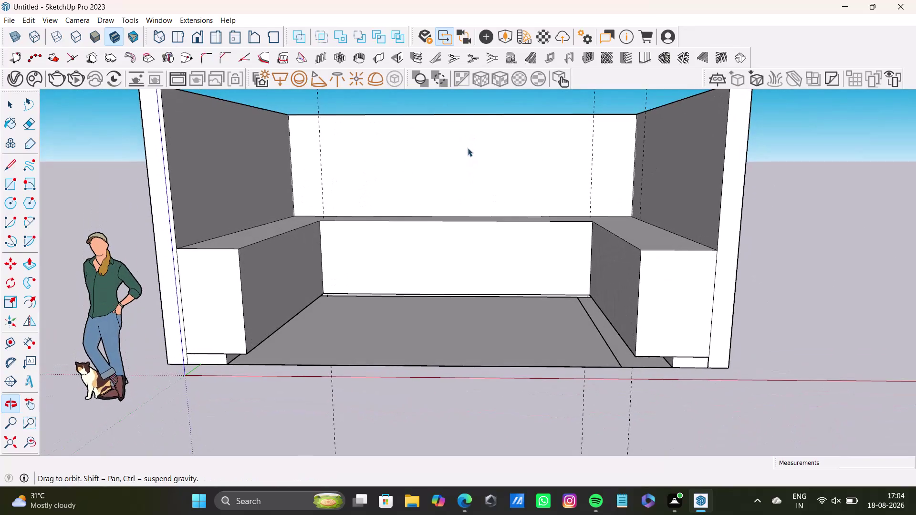
Delete the two old guide lines, left and right, from the bench's back panel.
scroll(up, 3)
middle_drag(412, 259, 417, 298)
scroll(up, 3)
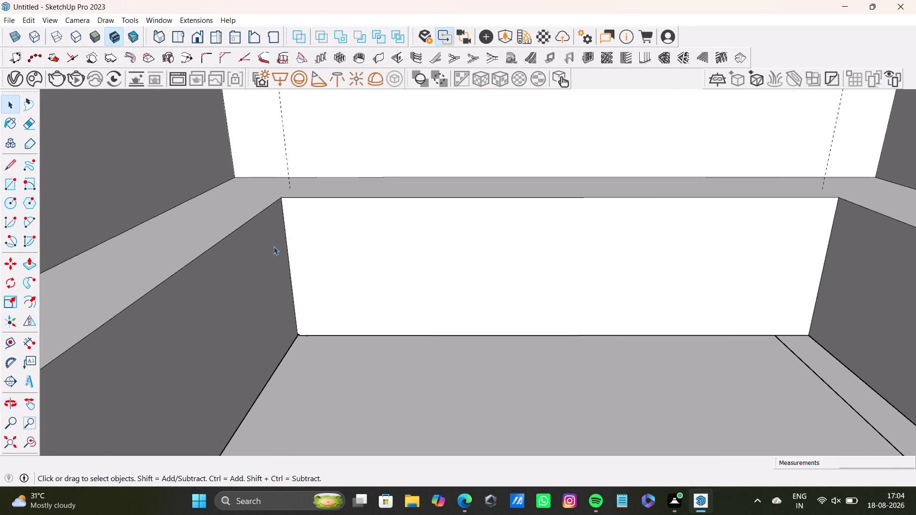
scroll(up, 3)
click(6, 342)
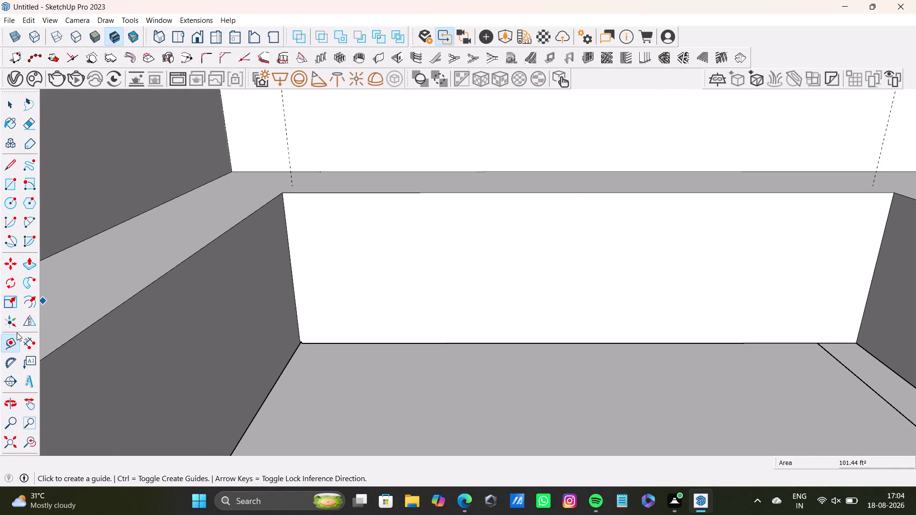
drag(290, 265, 295, 265)
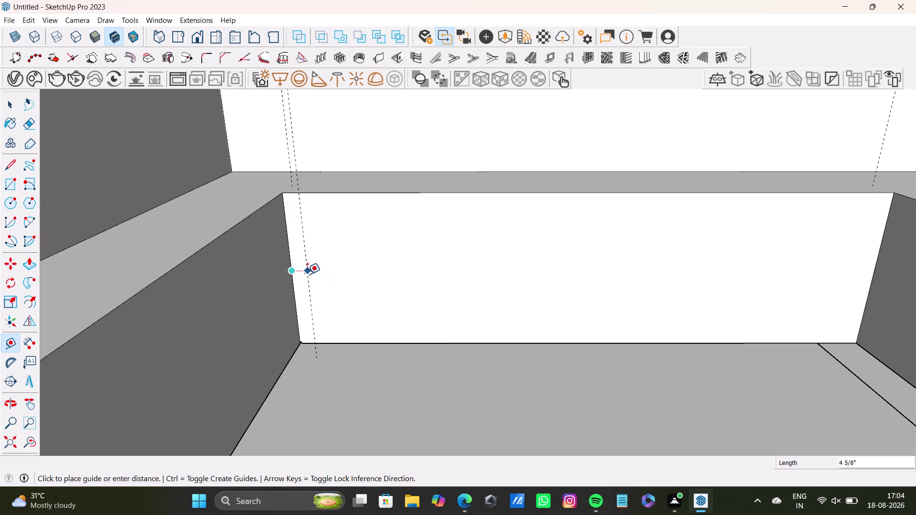
key(space)
click(292, 182)
key(Delete)
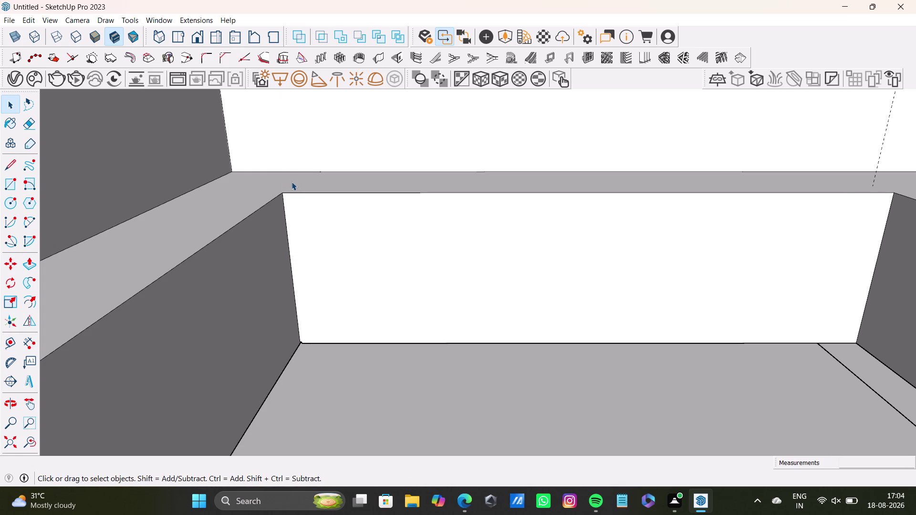
click(872, 180)
click(875, 184)
key(Delete)
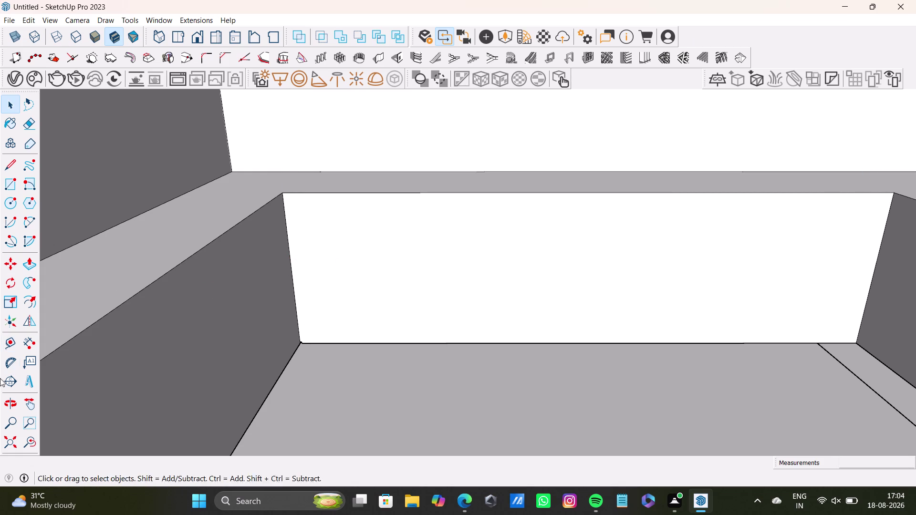
Return to the Tape Measure tool and zoom in on the back panel's left edge.
click(10, 344)
click(292, 292)
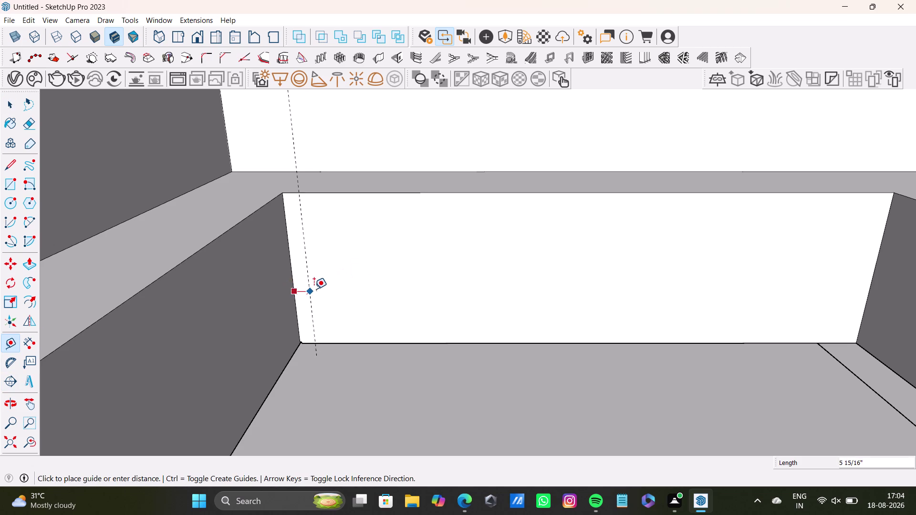
key(1)
key(Up)
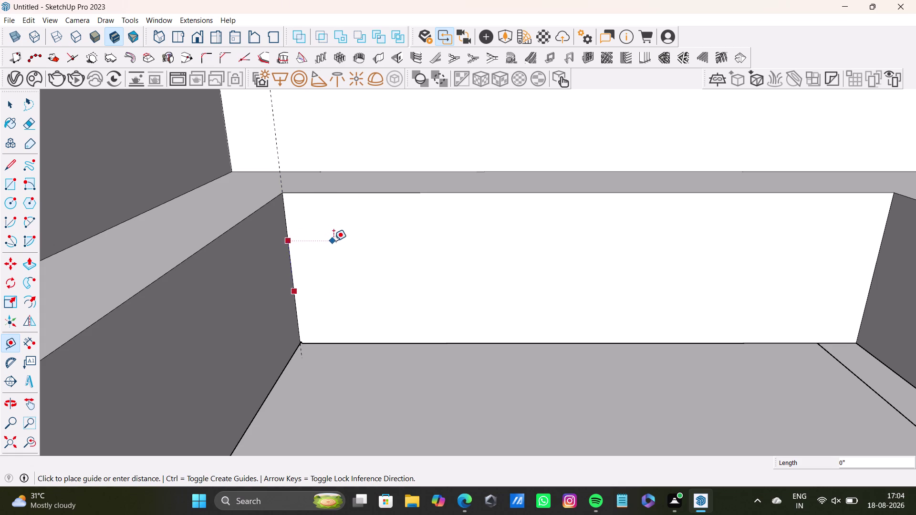
key(space)
scroll(up, 3)
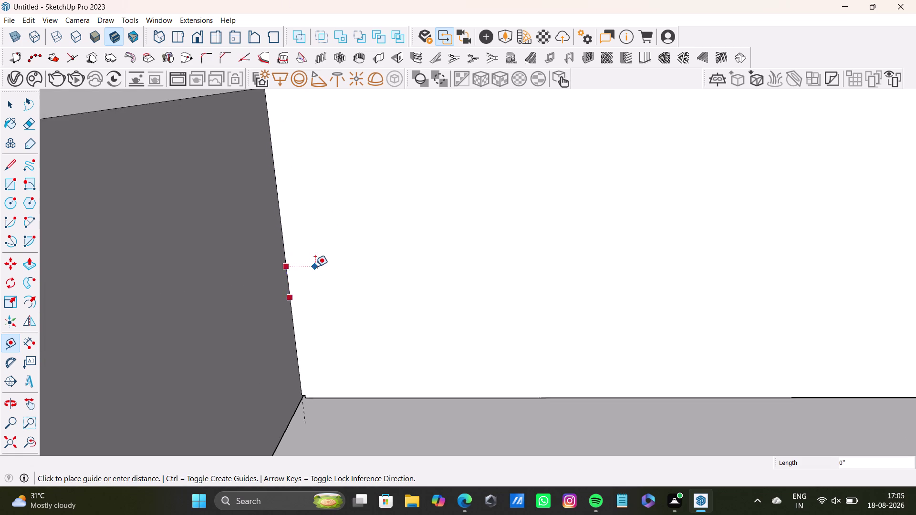
middle_drag(315, 267, 205, 313)
middle_drag(250, 305, 272, 293)
key(space)
scroll(down, 3)
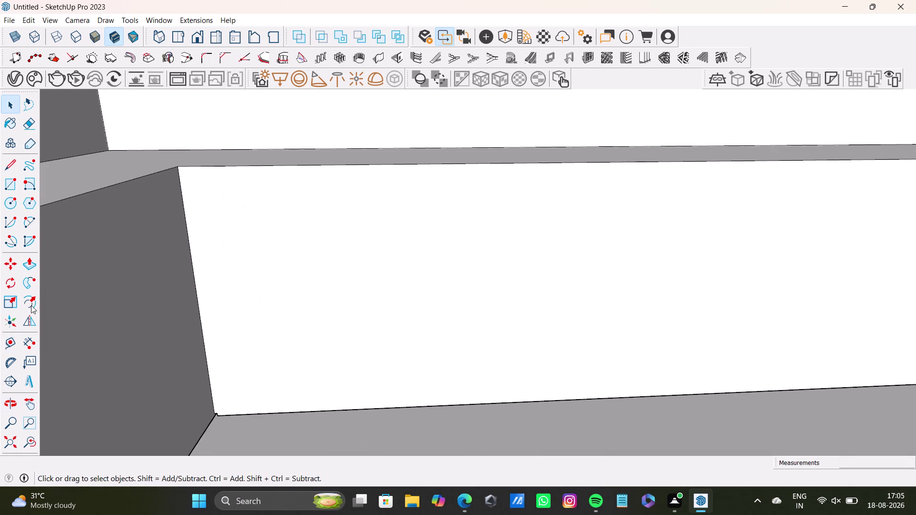
Place a 1" offset guide inside the back panel's left edge.
drag(7, 344, 12, 341)
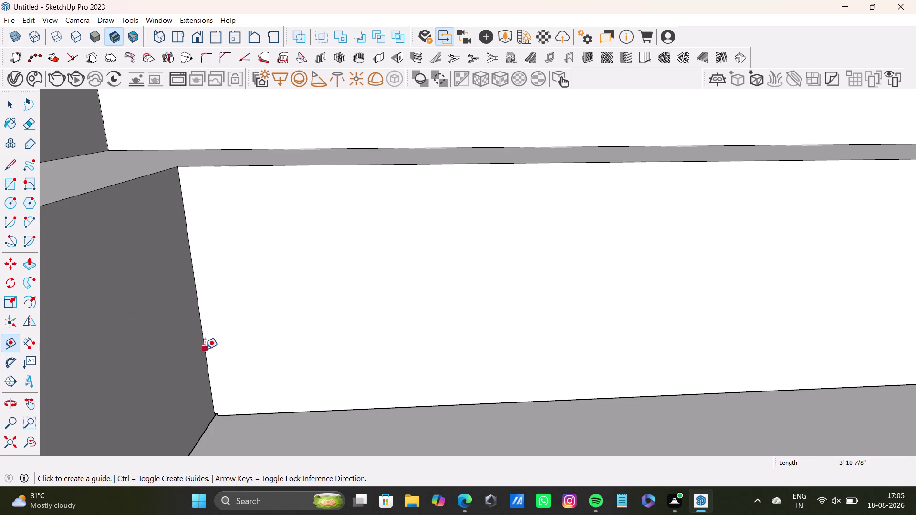
click(204, 349)
key(1)
key(shift+quotedbl)
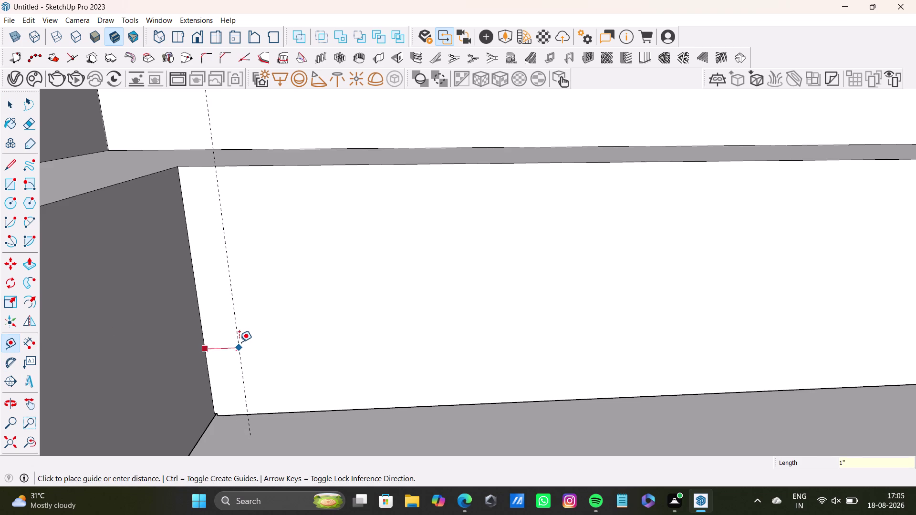
key(Return)
key(space)
Add a 1" offset guide inside the back panel's right edge.
scroll(down, 3)
middle_drag(421, 268, 240, 338)
scroll(up, 3)
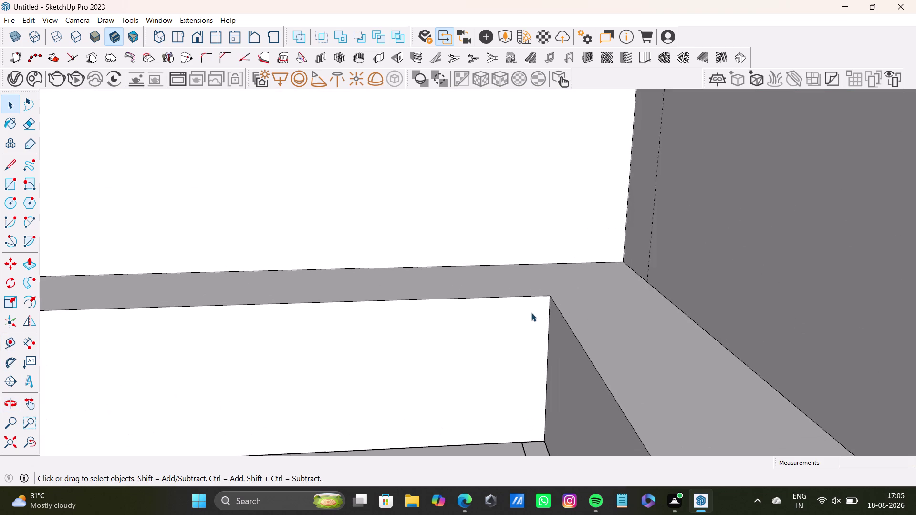
scroll(up, 3)
click(13, 346)
scroll(up, 3)
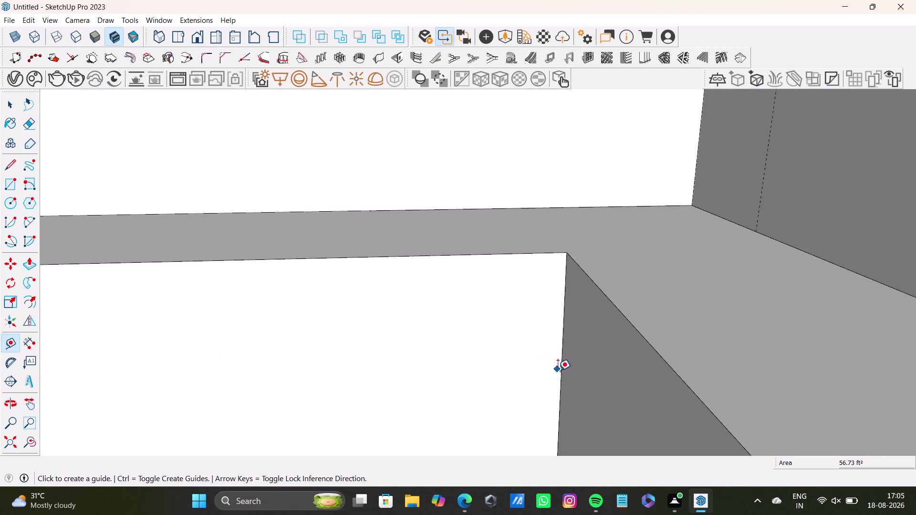
click(558, 371)
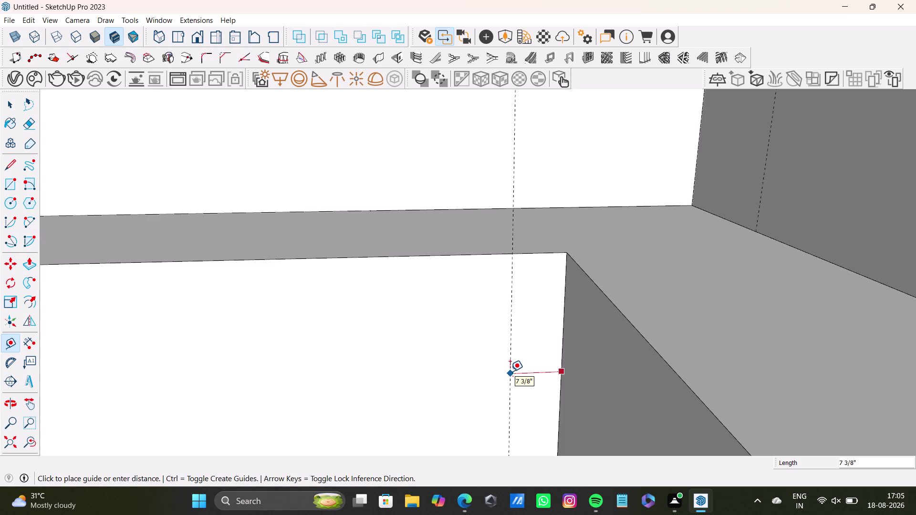
key(1)
key(shift+quotedbl)
key(Return)
key(space)
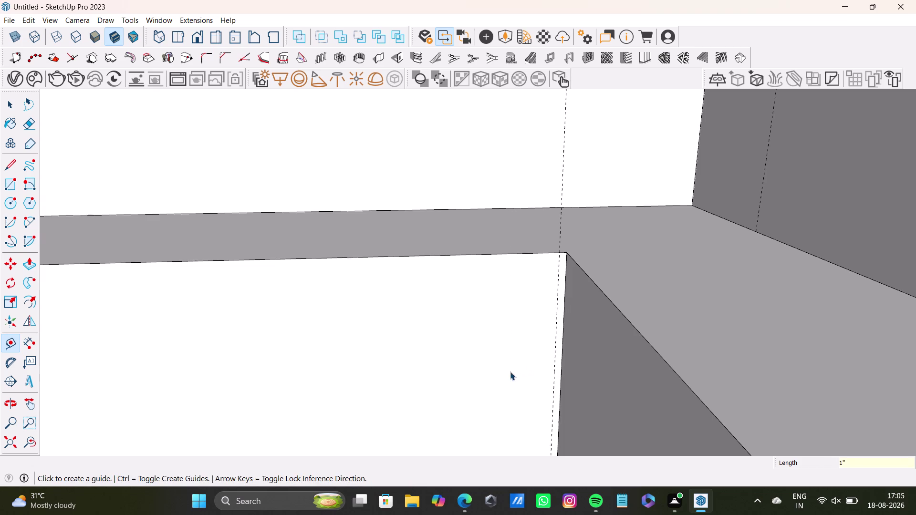
Add another 1" offset guide at the panel's right edge.
middle_drag(555, 341, 602, 332)
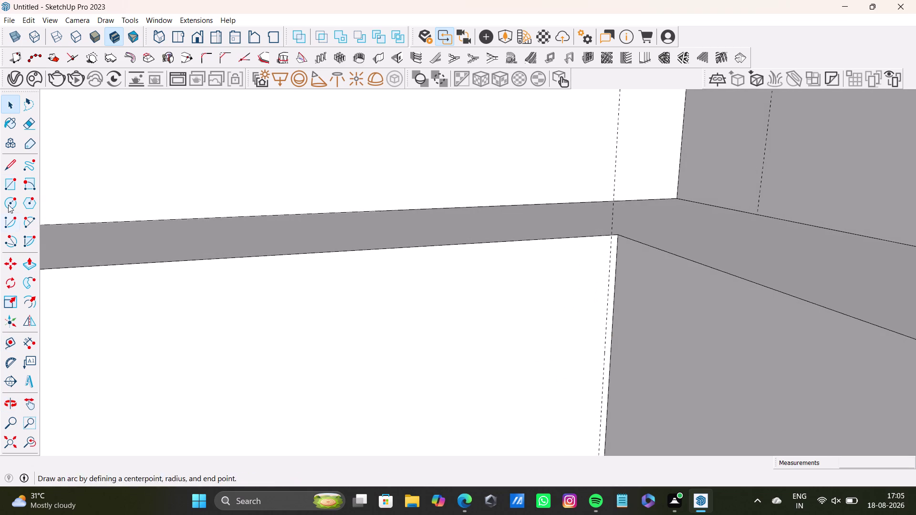
drag(11, 344, 28, 344)
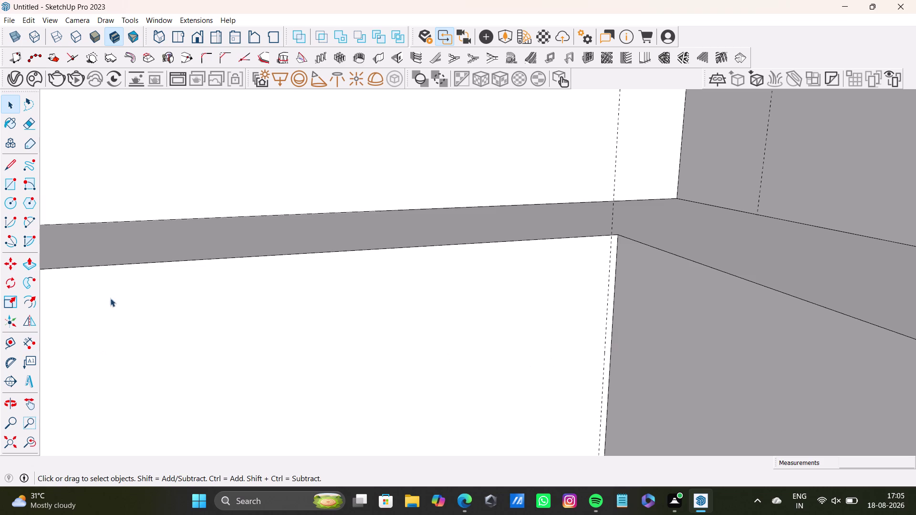
drag(9, 338, 26, 337)
click(7, 344)
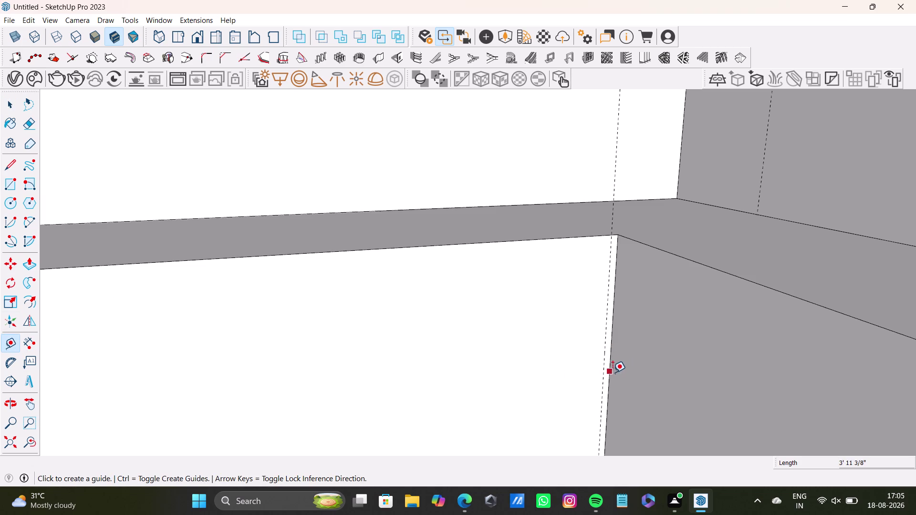
click(612, 372)
key(1)
key(shift+quotedbl)
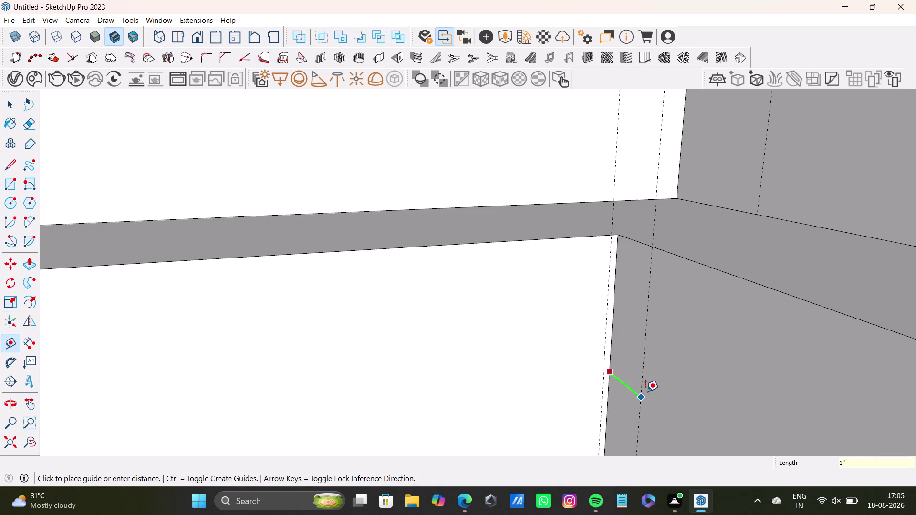
key(Return)
key(space)
Place a second 1" offset guide inside the panel's left edge.
scroll(down, 3)
middle_drag(575, 385, 583, 230)
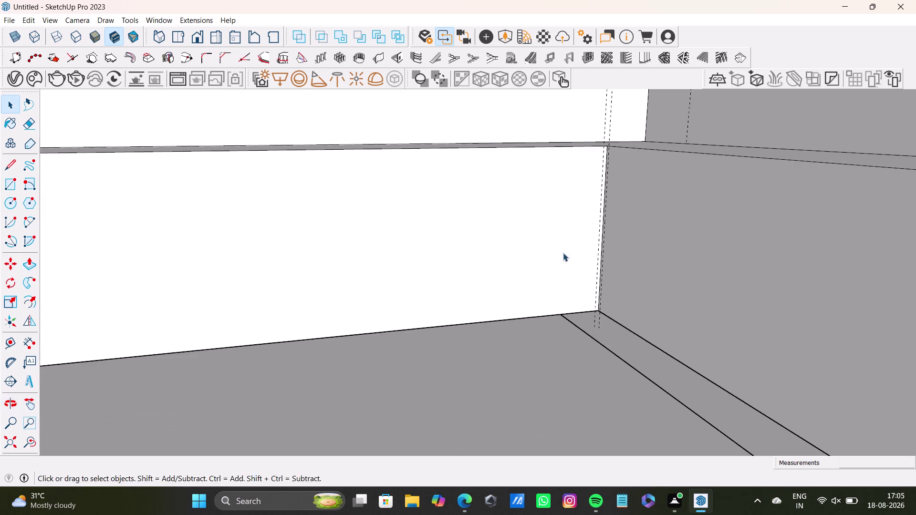
middle_drag(547, 259, 651, 319)
scroll(up, 3)
middle_drag(272, 223, 286, 232)
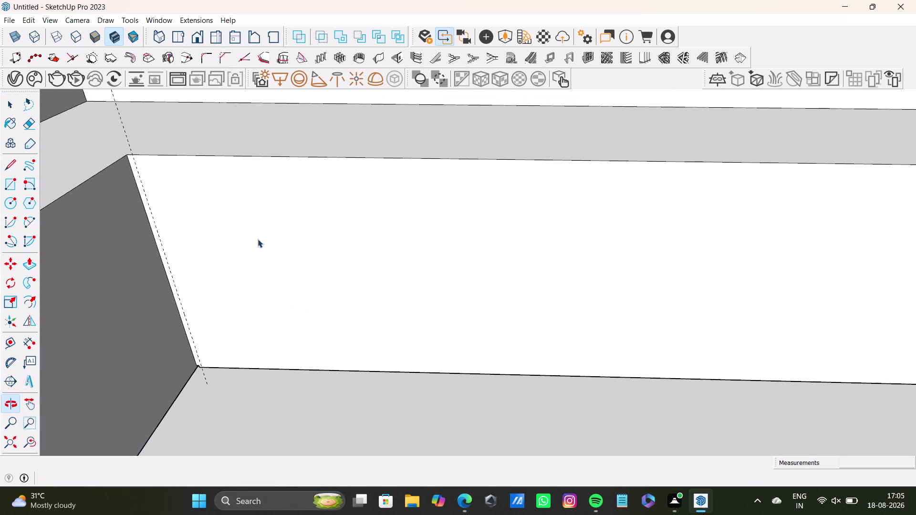
middle_drag(190, 246, 231, 231)
drag(10, 348, 16, 344)
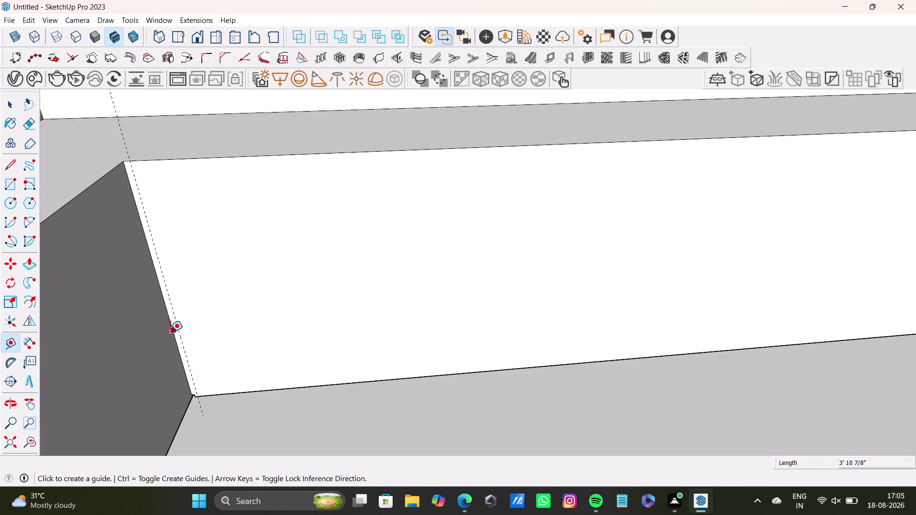
click(173, 333)
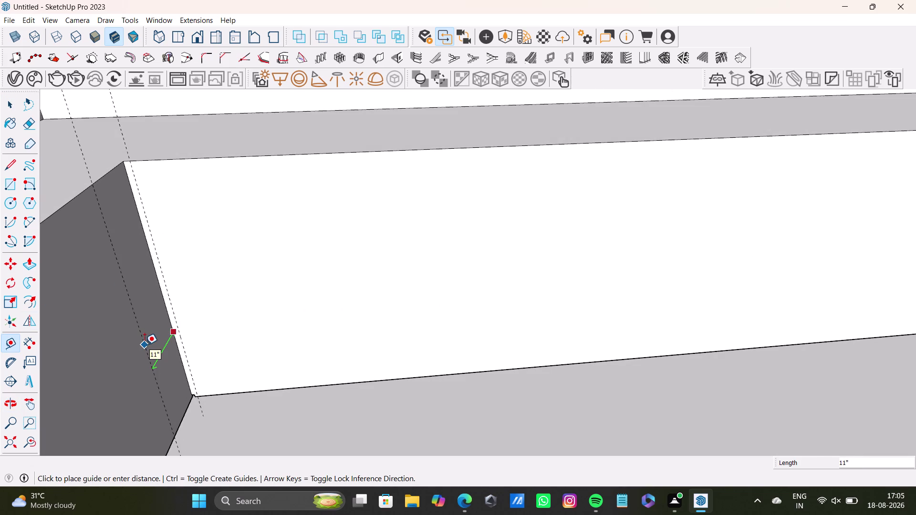
key(1)
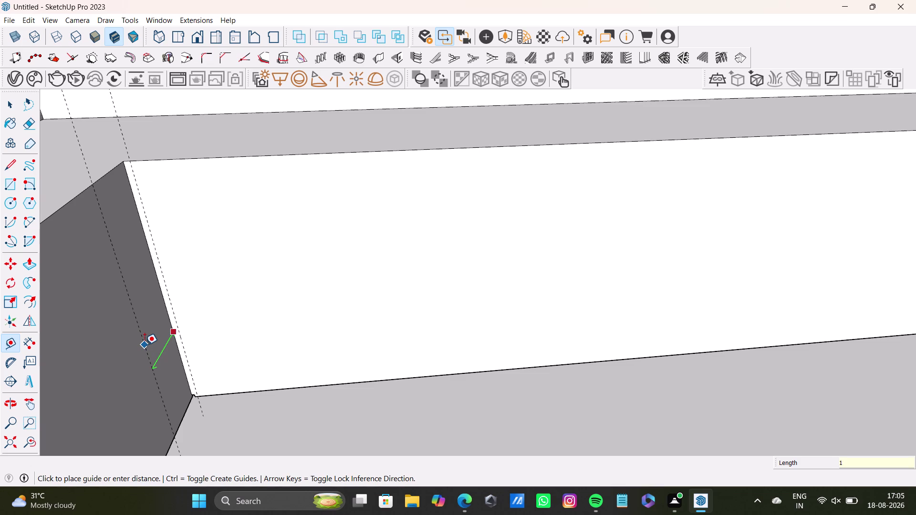
key(shift+quotedbl)
key(Return)
key(space)
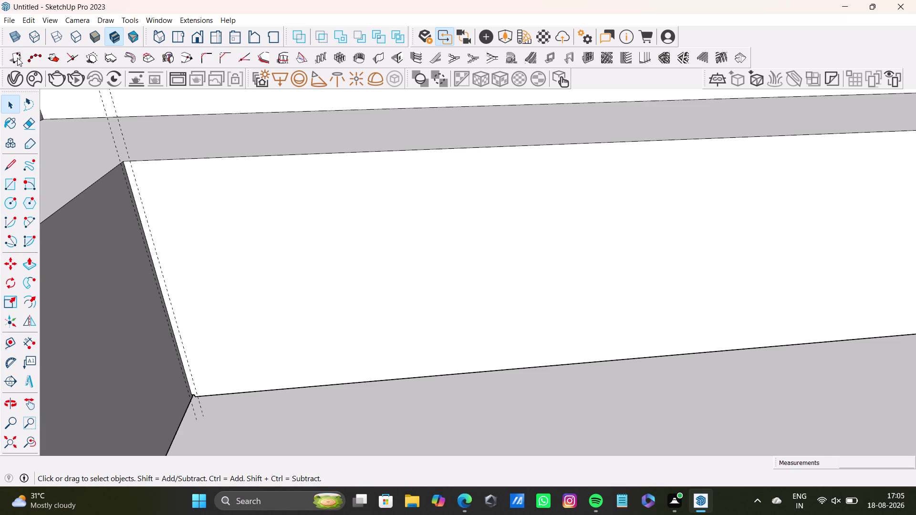
scroll(down, 3)
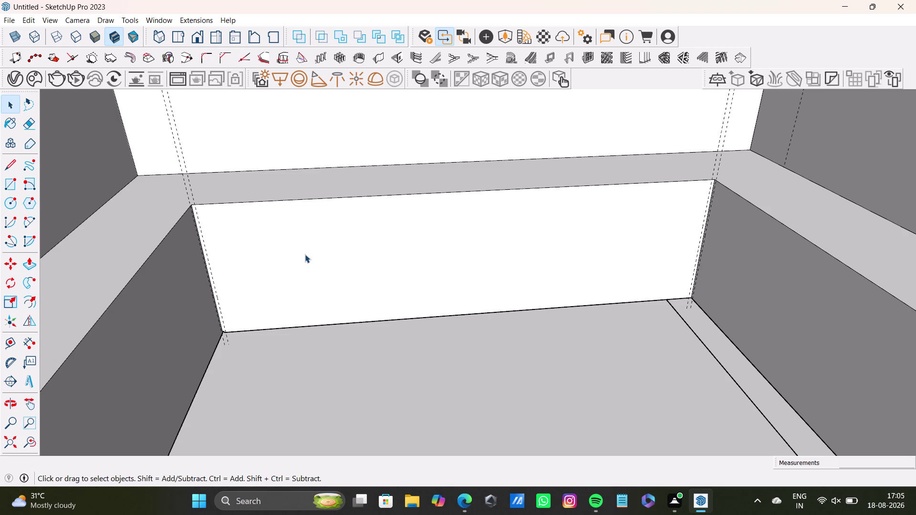
Bring the back panel's left side into view and anchor a guide on its edge.
scroll(down, 3)
middle_drag(304, 266, 273, 186)
middle_drag(293, 241, 258, 182)
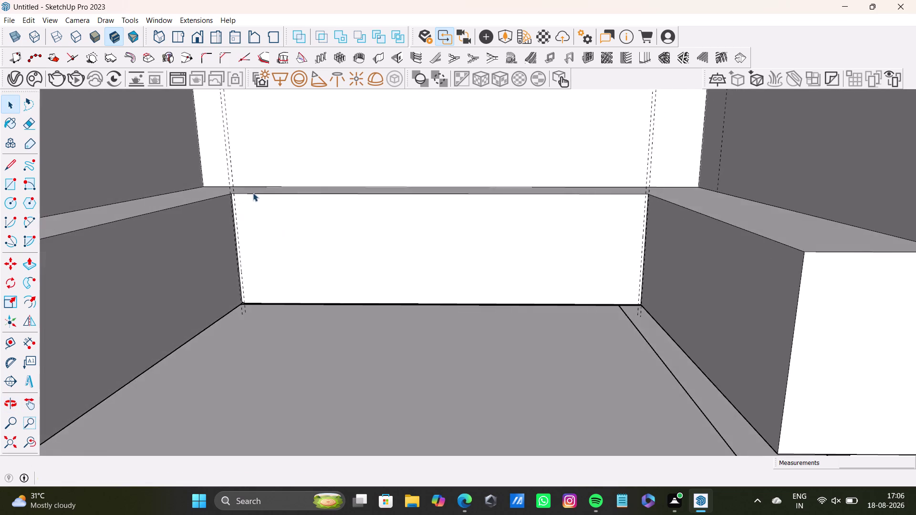
scroll(up, 3)
middle_drag(284, 231, 321, 220)
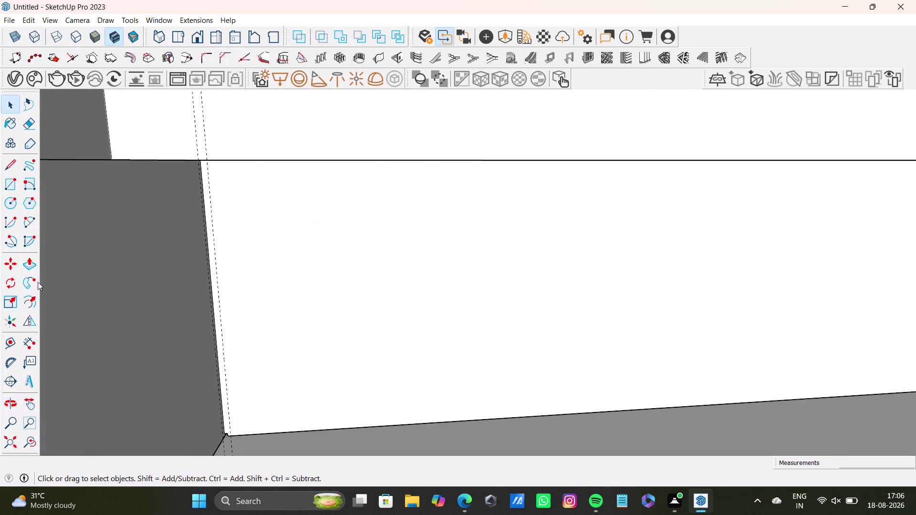
drag(12, 348, 17, 346)
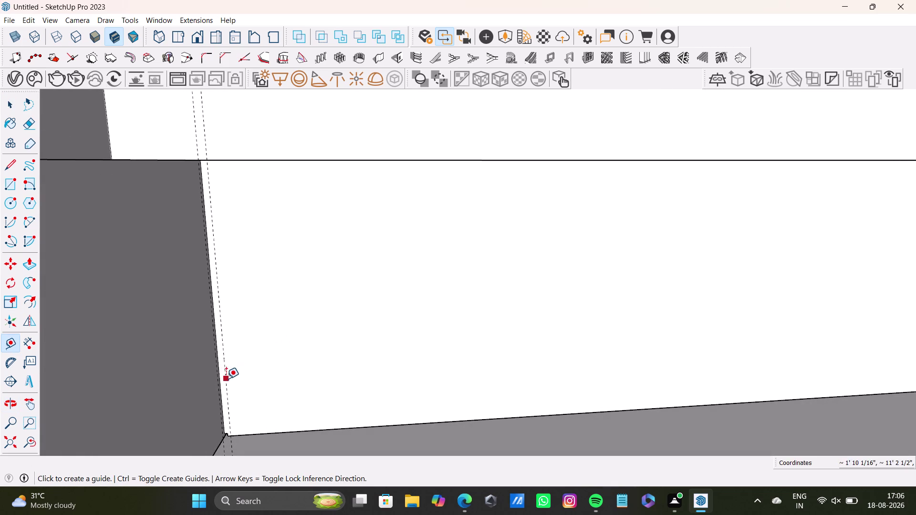
click(226, 379)
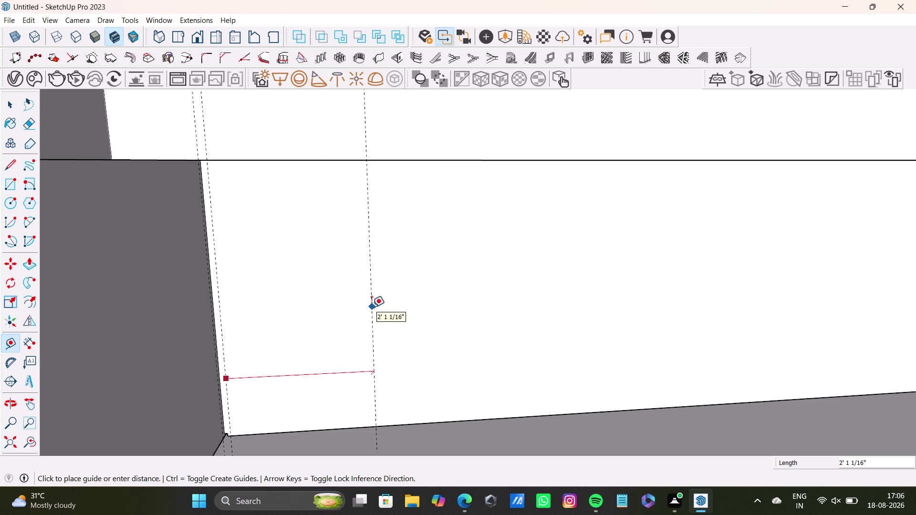
Offset a new guide 0.5" beside the existing vertical guide.
click(372, 308)
click(374, 315)
text(0)
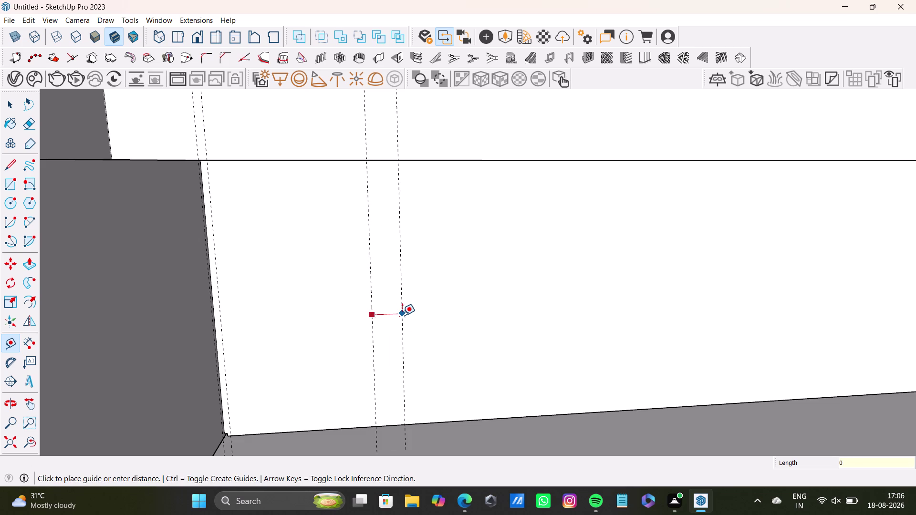
text(.5")
key(Return)
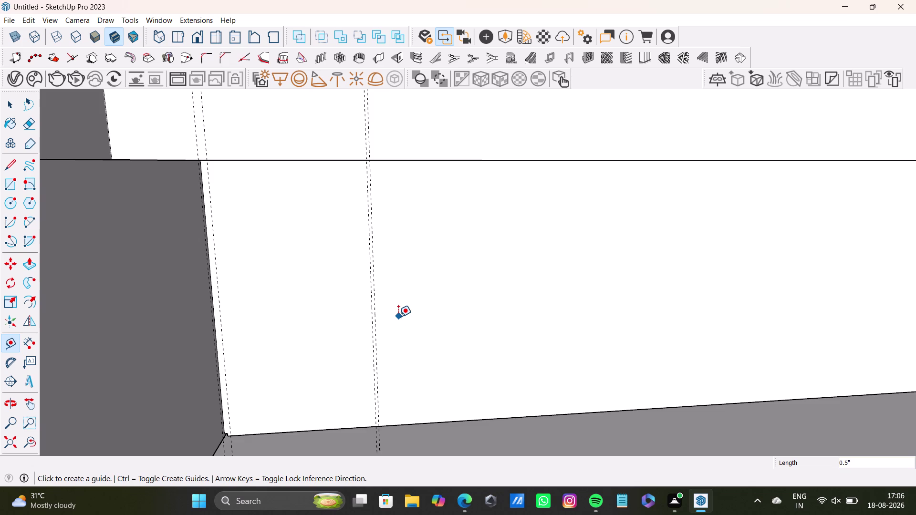
scroll(up, 3)
middle_drag(421, 331, 372, 298)
Place a new vertical guide a few inches right of the first pair.
middle_drag(450, 326, 420, 325)
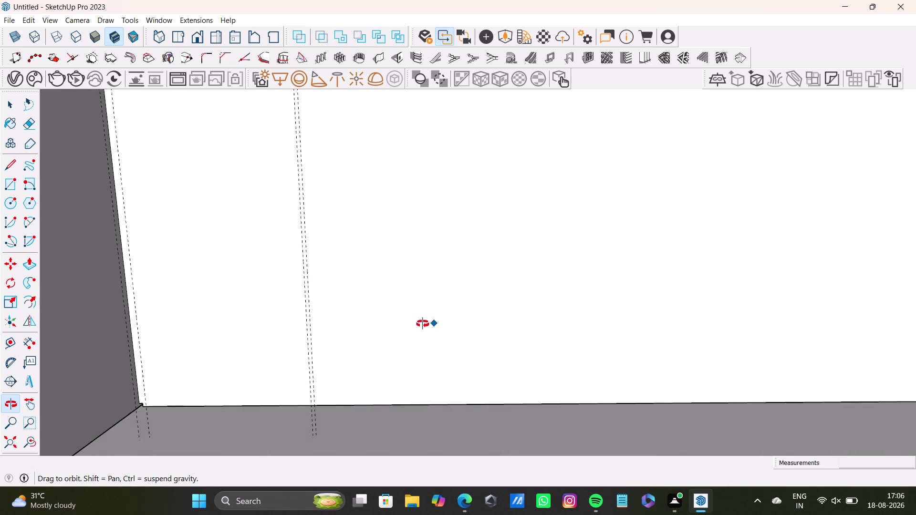
middle_drag(420, 325, 429, 323)
scroll(up, 3)
click(302, 308)
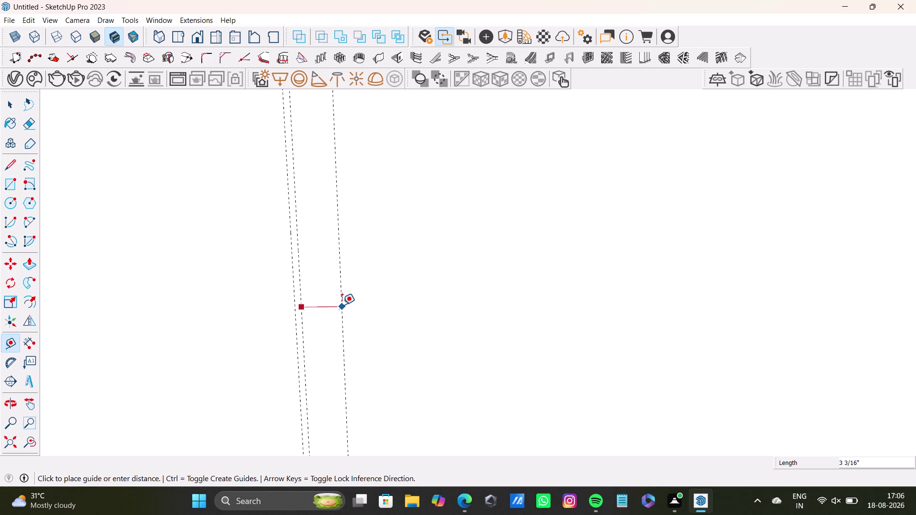
click(343, 305)
Offset a companion guide 0.5" from the new vertical guide.
click(344, 311)
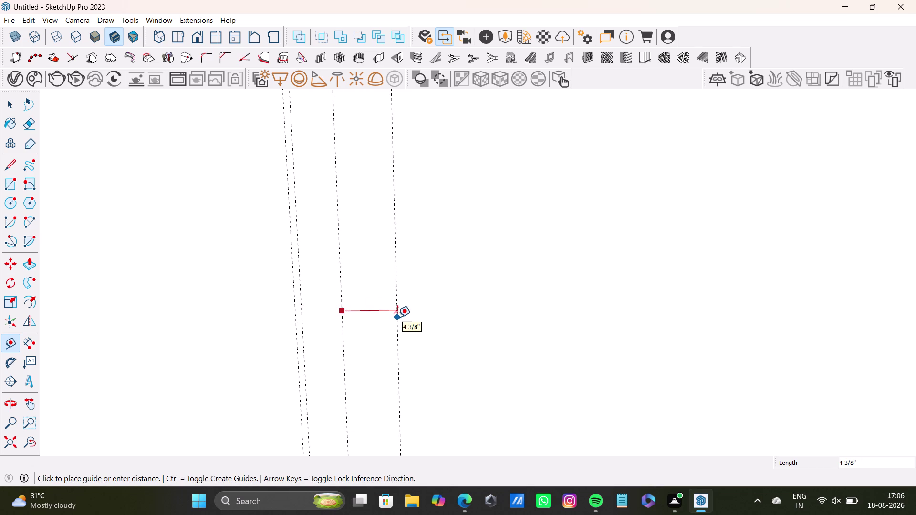
text(0.)
key(5)
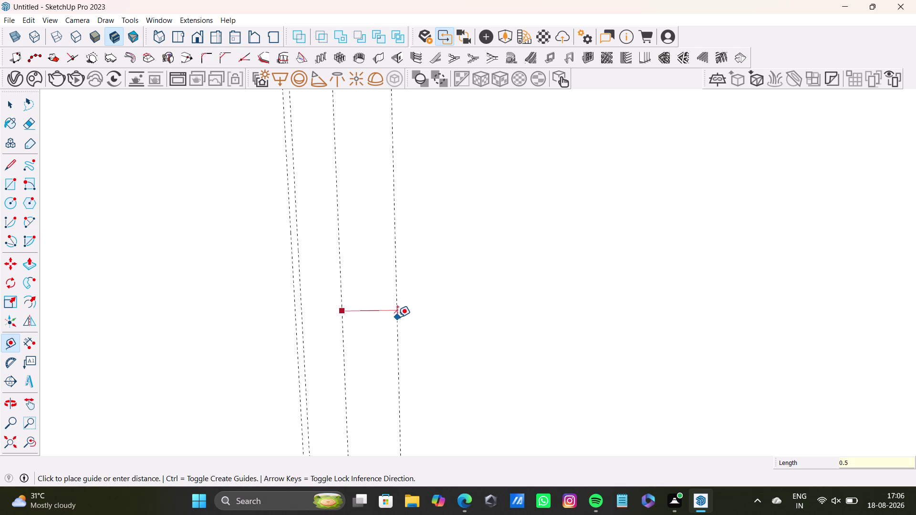
key(shift+quotedbl)
key(Return)
Pull the view back to see the whole bench front.
scroll(down, 3)
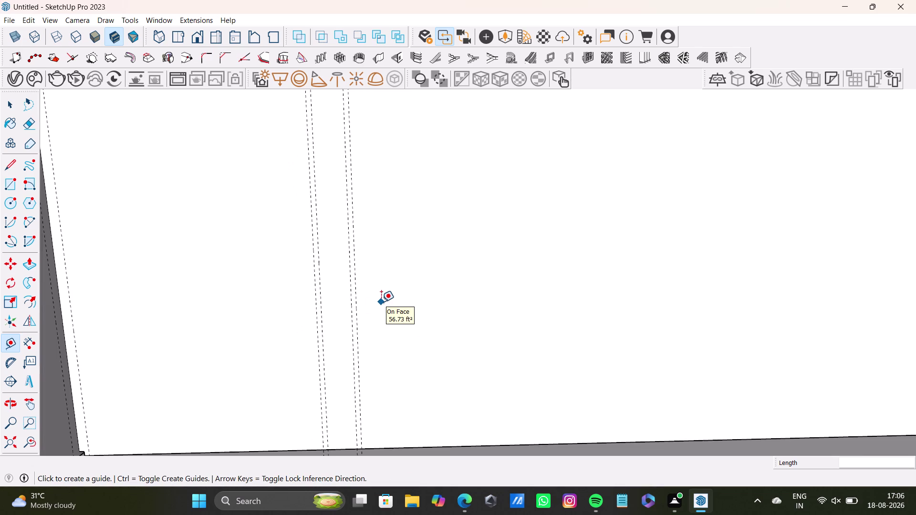
scroll(down, 3)
middle_drag(381, 302, 288, 349)
scroll(up, 3)
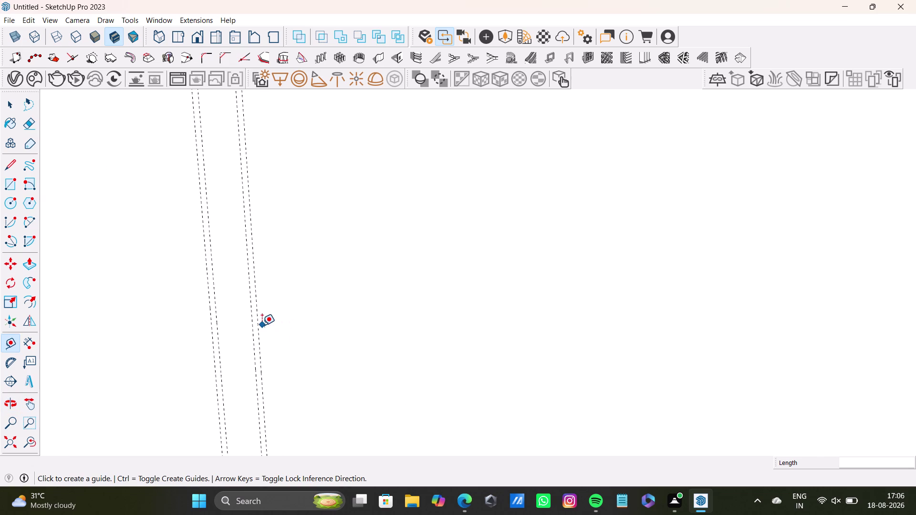
click(259, 325)
scroll(down, 3)
middle_drag(485, 330, 400, 314)
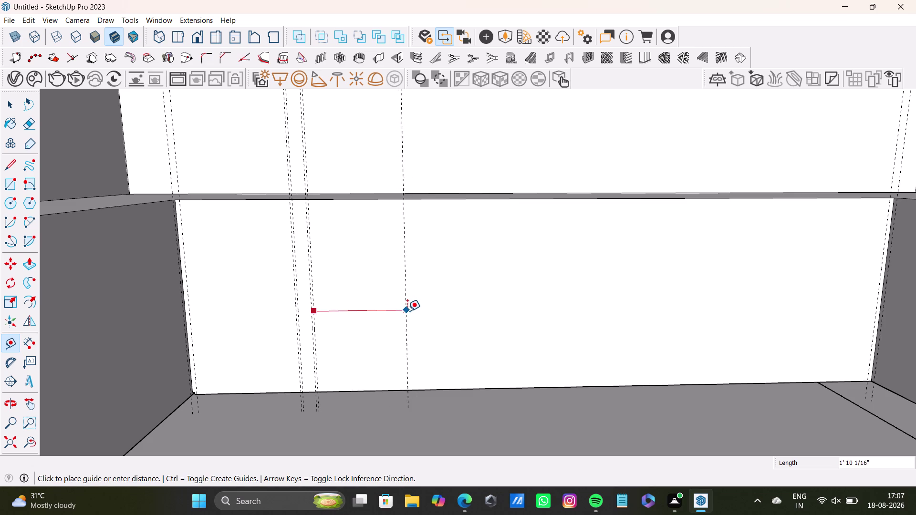
Place a guide about 22 inches along, with a second guide 0.5" from it.
click(407, 312)
drag(408, 315, 412, 315)
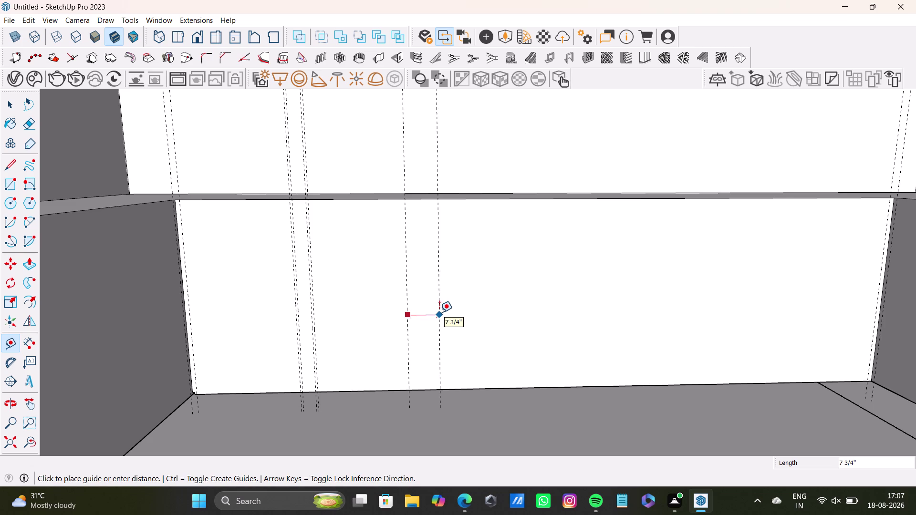
text(0.4)
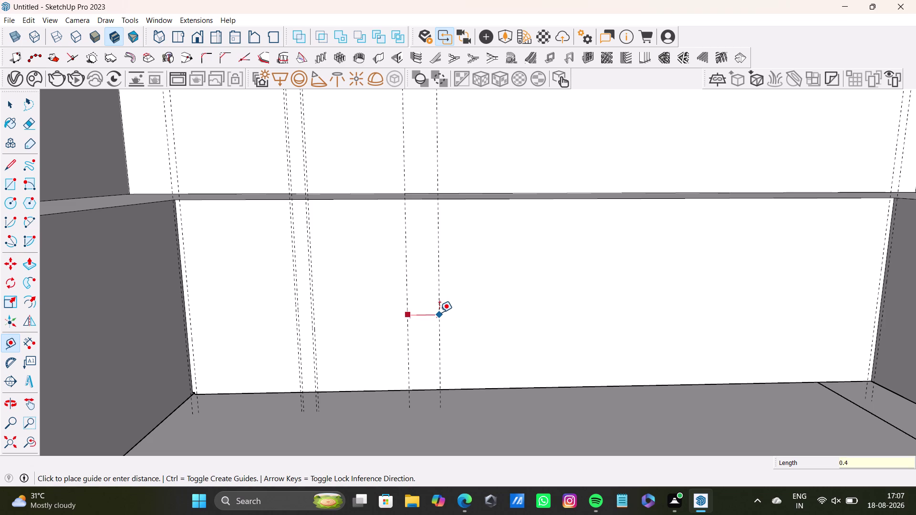
key(BackSpace)
key(5)
key(shift+quotedbl)
key(Return)
Add a guide about 15 inches further along, with a half-inch offset partner.
scroll(up, 3)
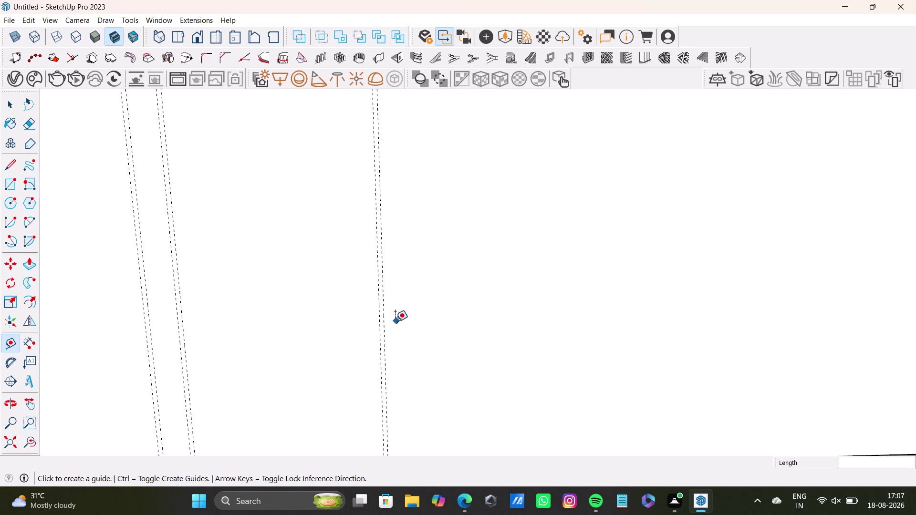
drag(384, 326, 390, 327)
scroll(down, 3)
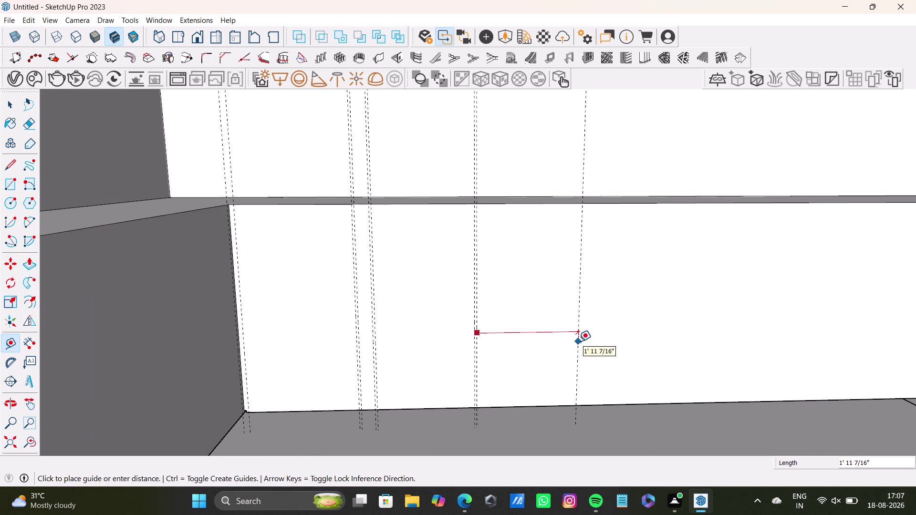
scroll(down, 3)
middle_drag(578, 342, 435, 352)
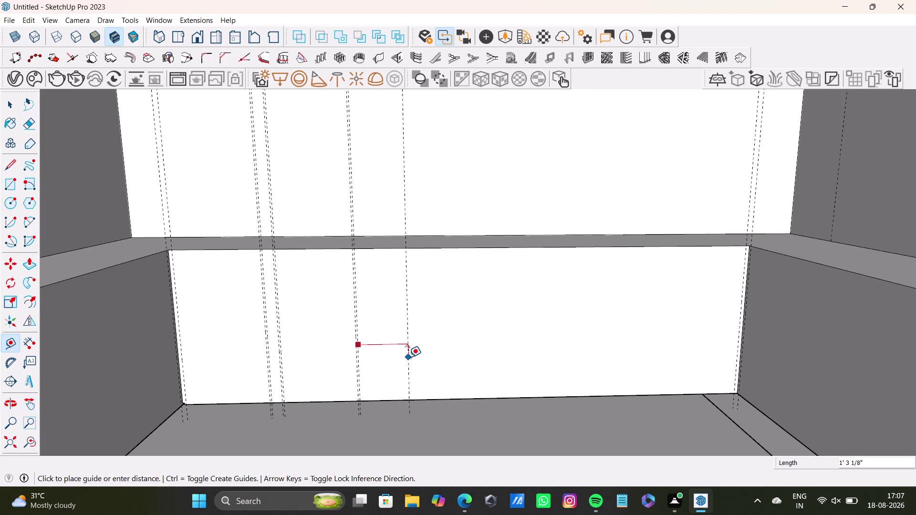
click(417, 359)
click(419, 360)
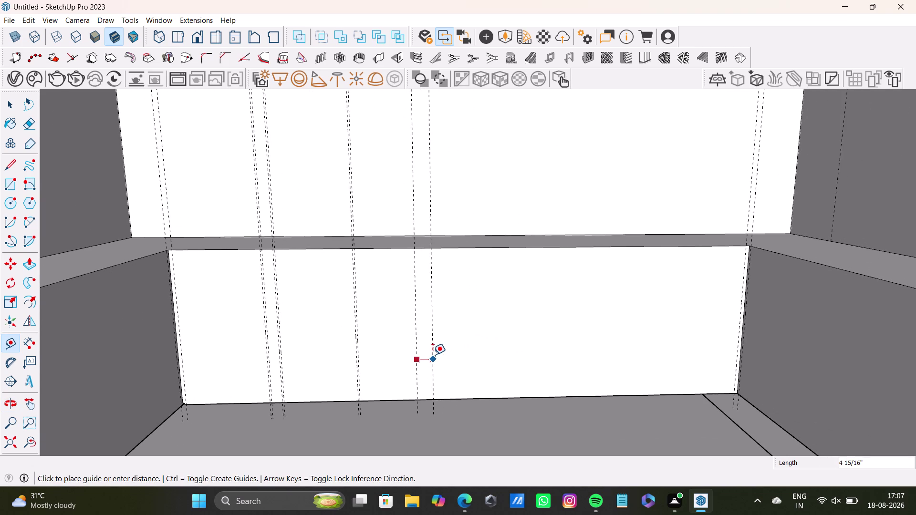
text(0.5)
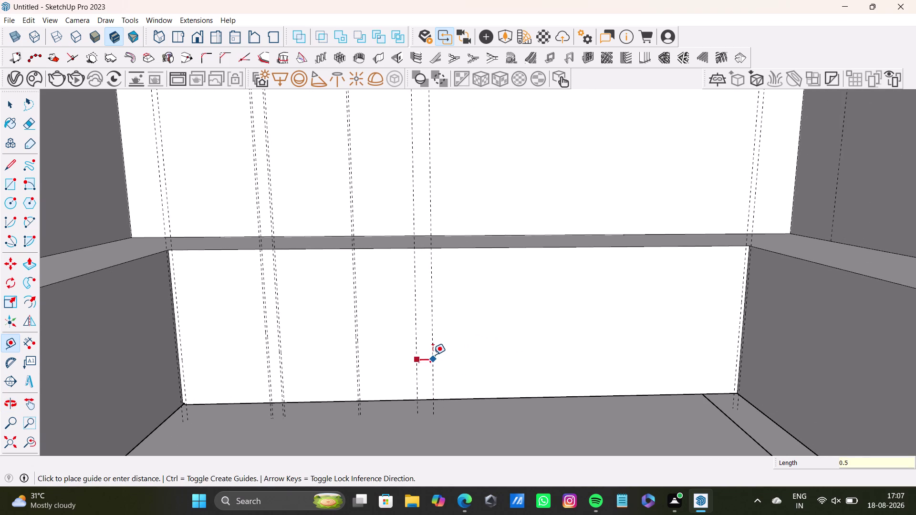
key(shift+quotedbl)
key(Return)
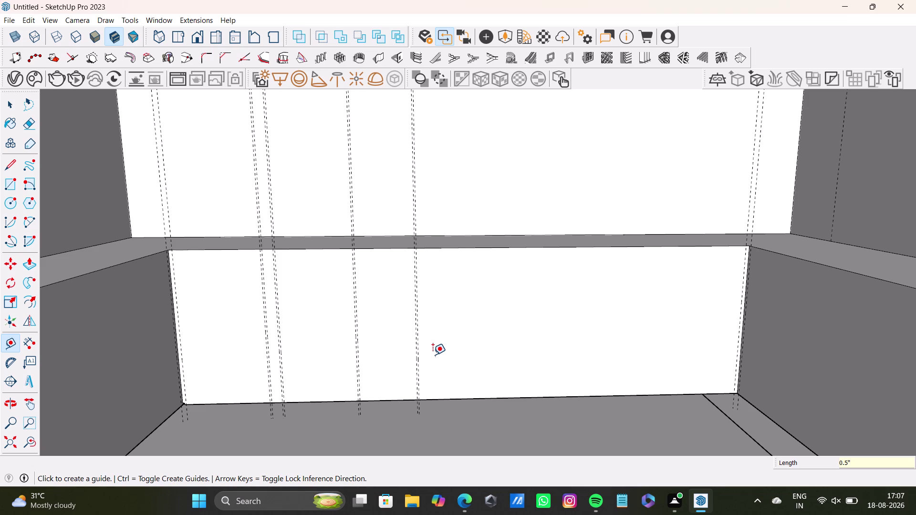
Pull a new guide off an existing guide while shifting the view along the front.
scroll(up, 3)
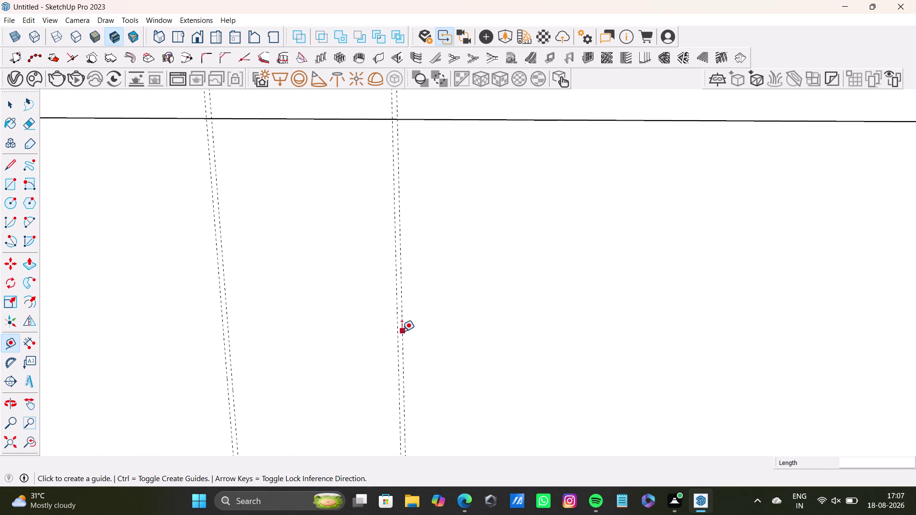
drag(404, 347, 415, 347)
scroll(down, 3)
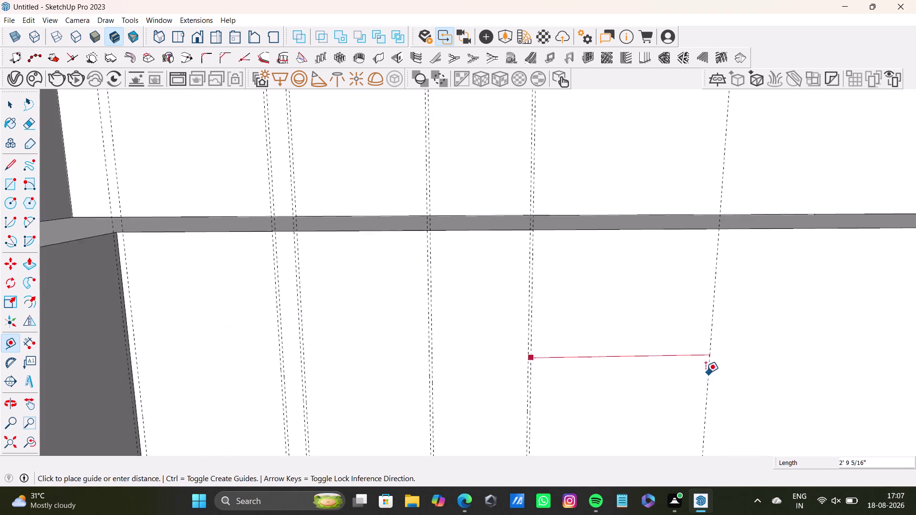
middle_drag(708, 373, 529, 279)
middle_drag(549, 283, 523, 297)
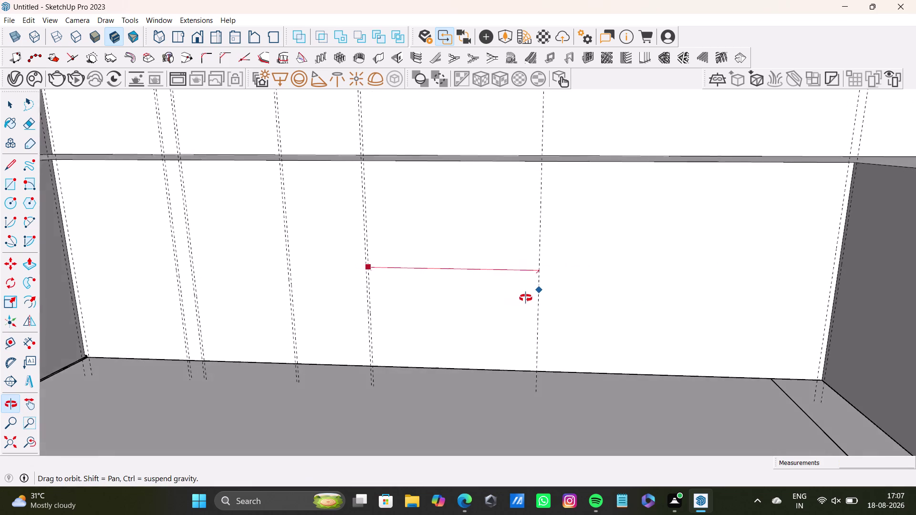
middle_drag(523, 298, 532, 298)
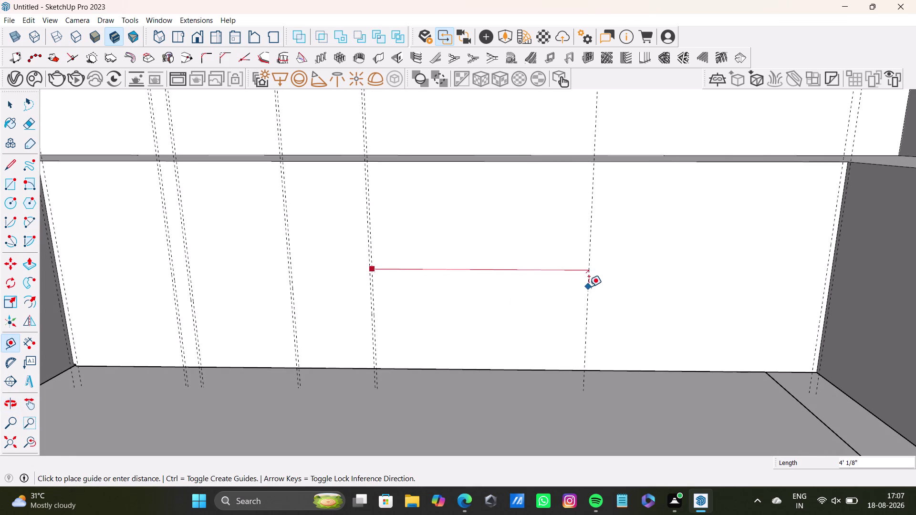
middle_drag(589, 287, 603, 265)
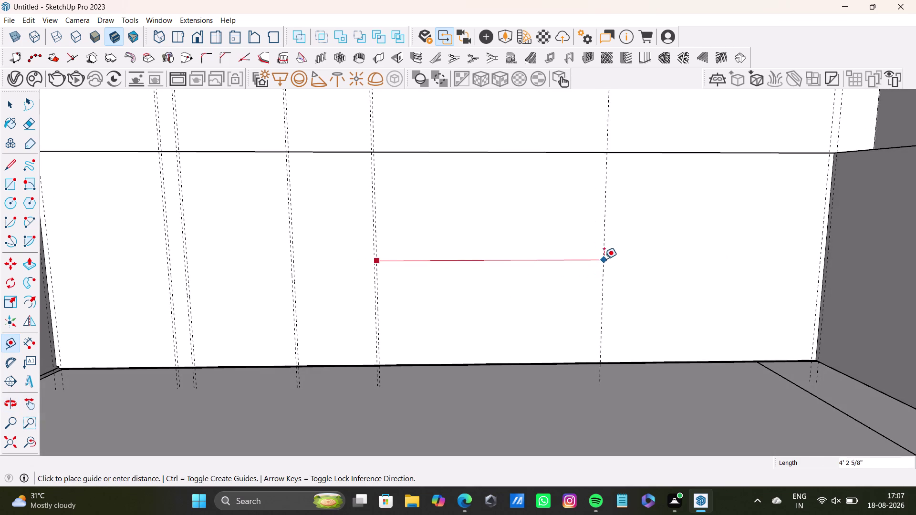
Place a guide about four feet along, with a guide 0.5" beside it.
click(616, 257)
middle_drag(627, 267, 626, 270)
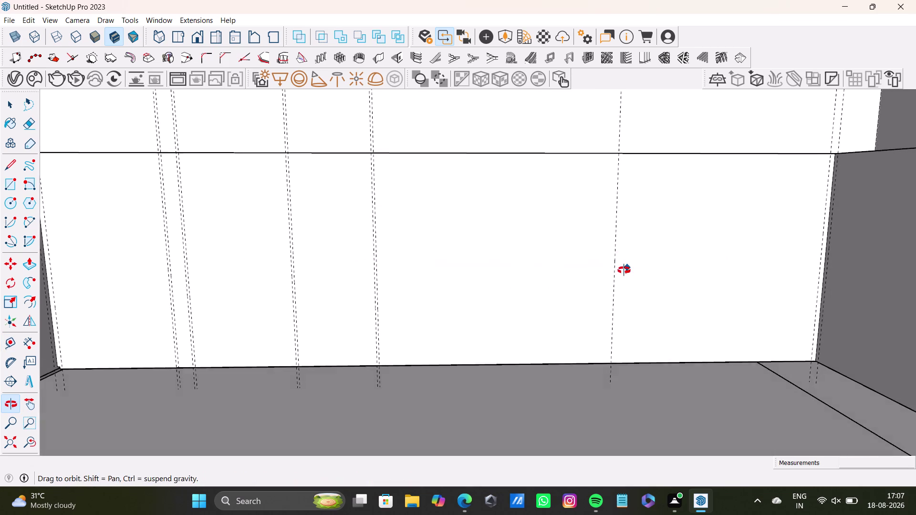
middle_drag(626, 270, 580, 274)
click(582, 266)
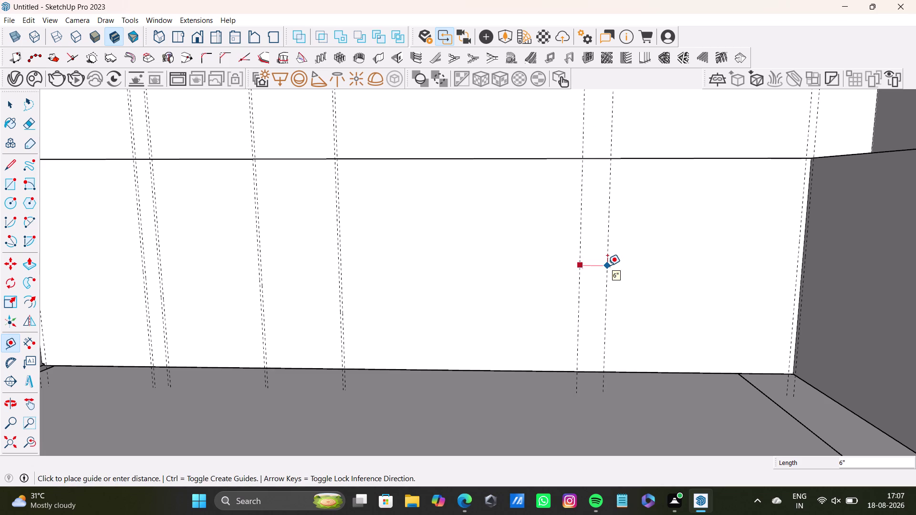
text(0.5)
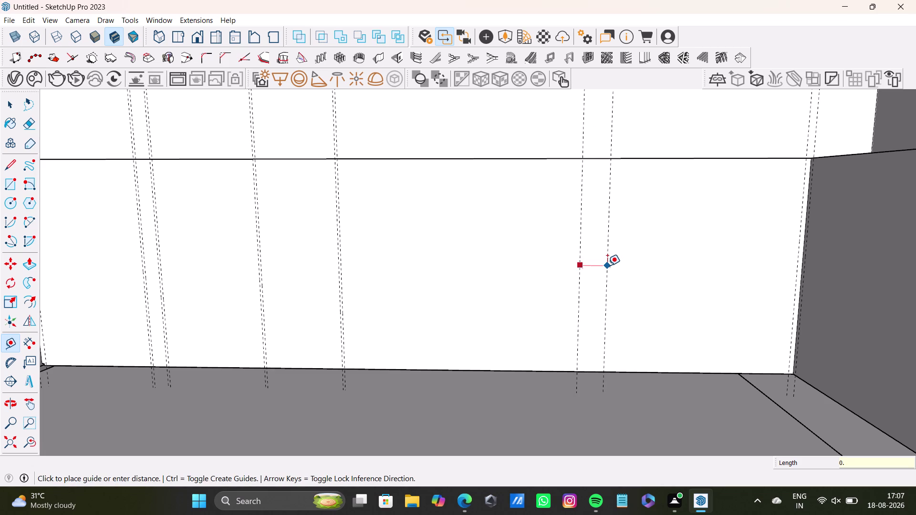
key(shift+quotedbl)
key(Return)
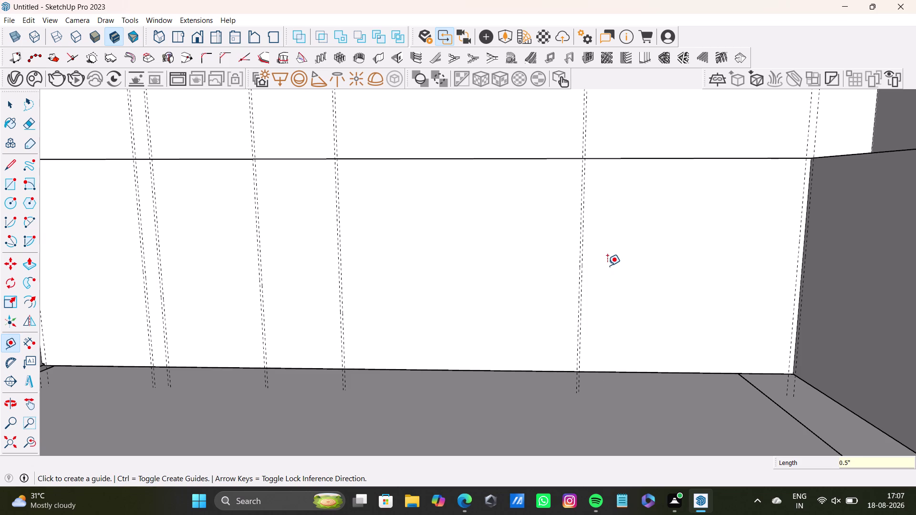
Pull another guide off an existing guide near the front's right end.
scroll(down, 3)
middle_drag(603, 218, 473, 262)
middle_drag(492, 275, 515, 268)
scroll(up, 3)
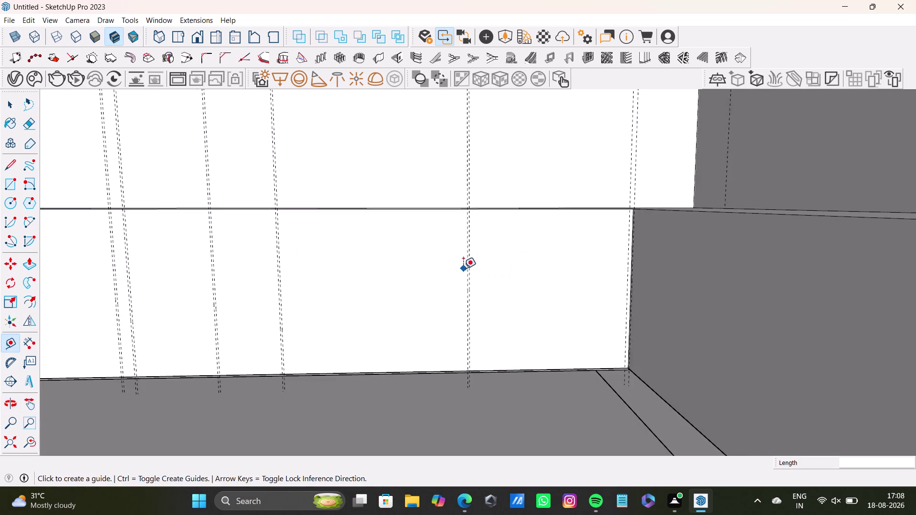
scroll(up, 3)
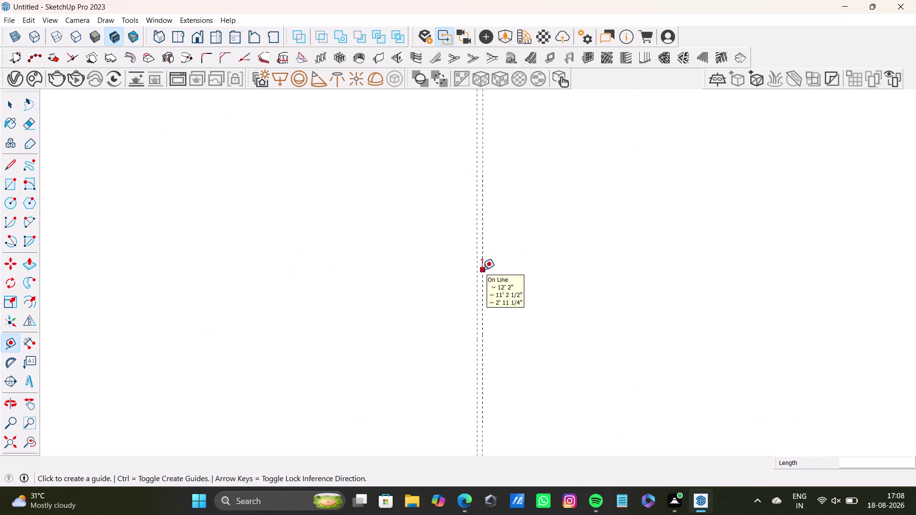
drag(482, 272, 490, 272)
scroll(down, 3)
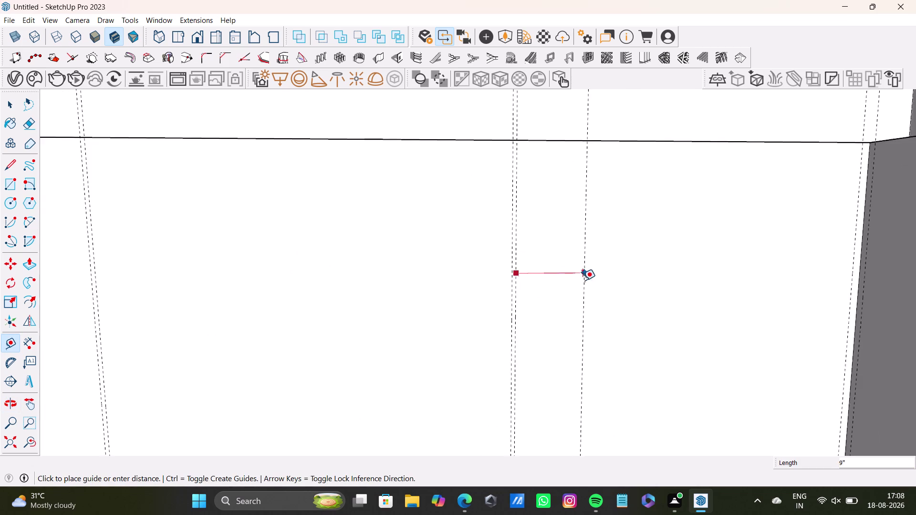
scroll(down, 3)
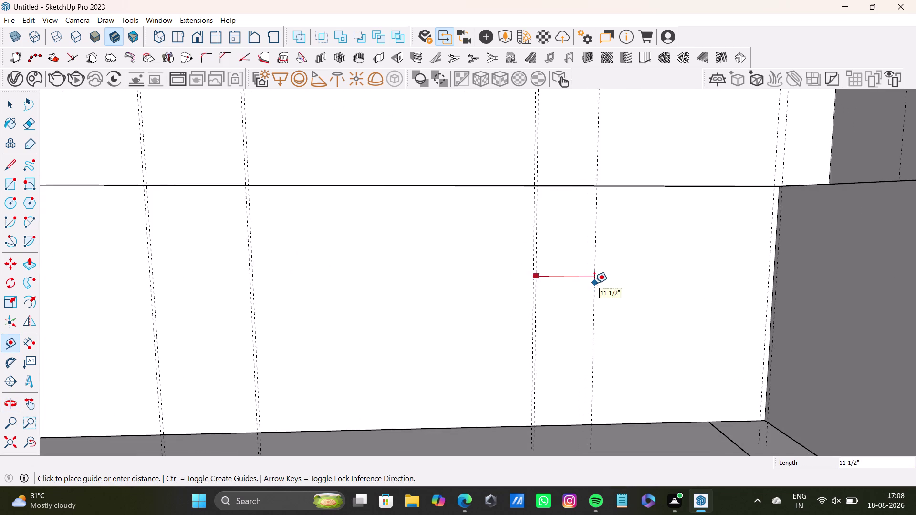
middle_drag(595, 283, 565, 278)
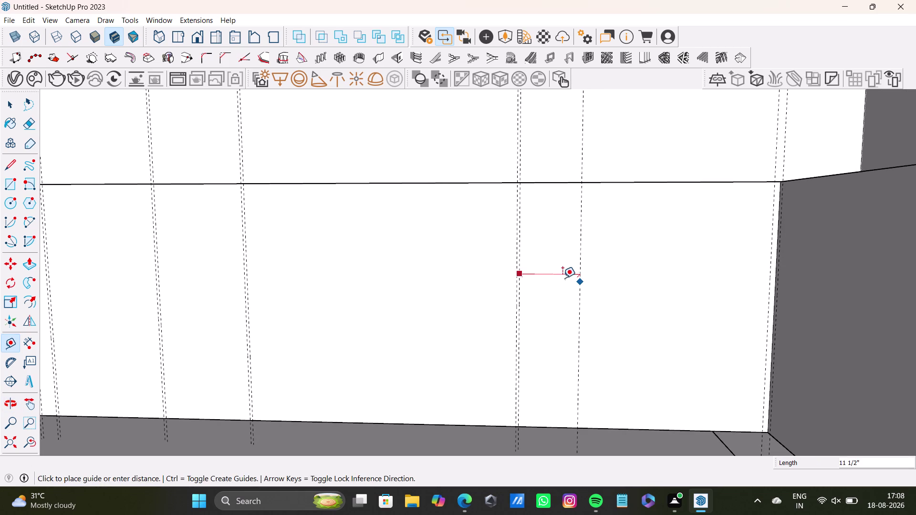
Try an offset guide from an existing front guide, then undo it.
click(575, 280)
drag(573, 283, 578, 283)
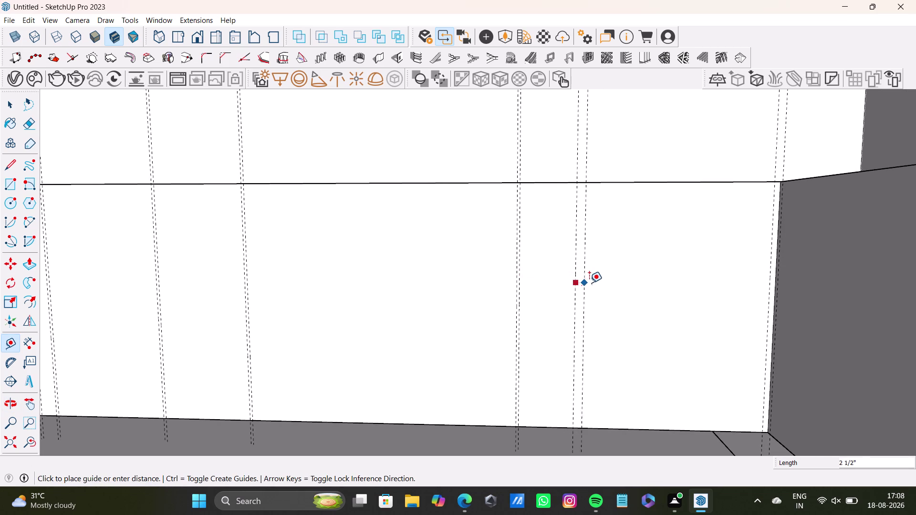
key(ctrl+z)
key(ctrl+z)
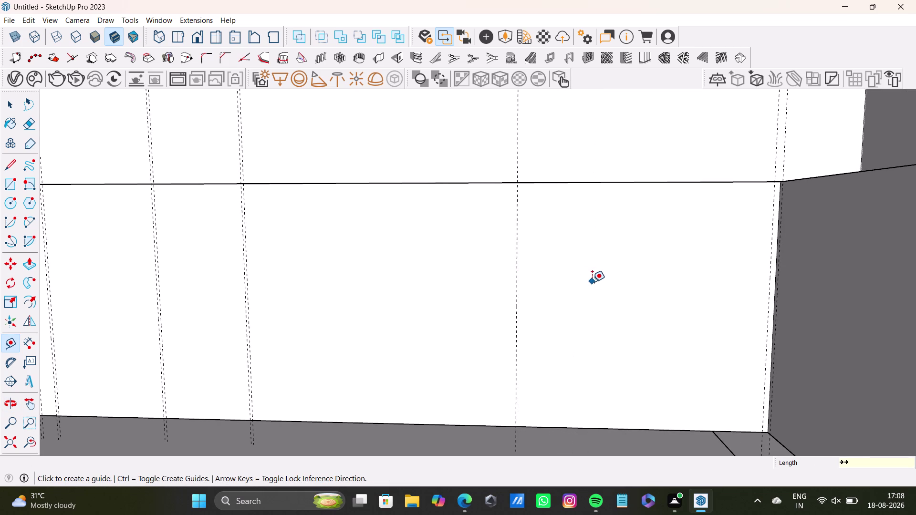
key(ctrl+z)
Reselect the Tape Measure and measure across from an existing guide, framing the whole front.
middle_drag(450, 330, 471, 319)
click(6, 346)
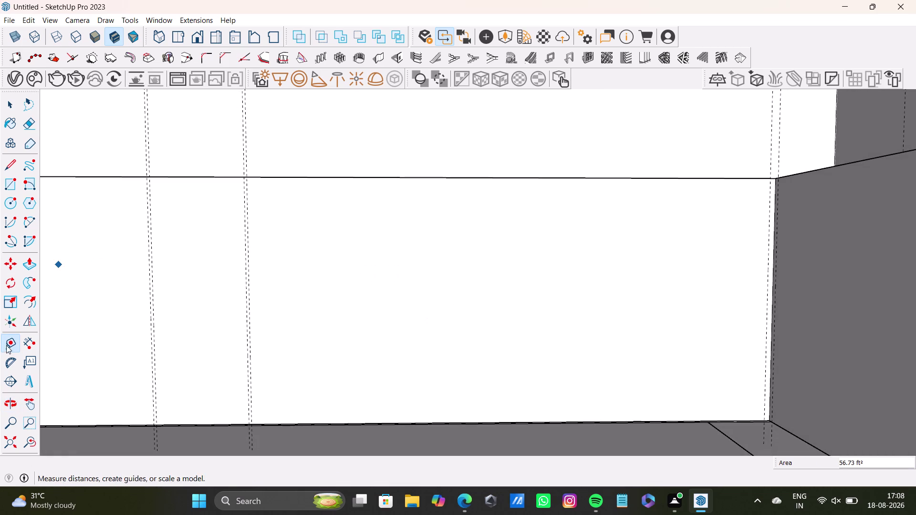
scroll(up, 3)
drag(242, 319, 247, 319)
scroll(down, 3)
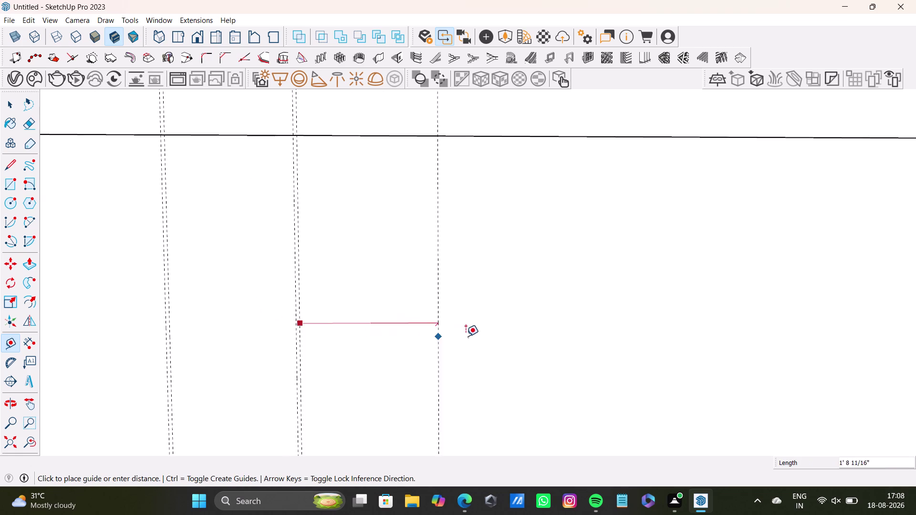
scroll(down, 3)
middle_drag(515, 336, 453, 326)
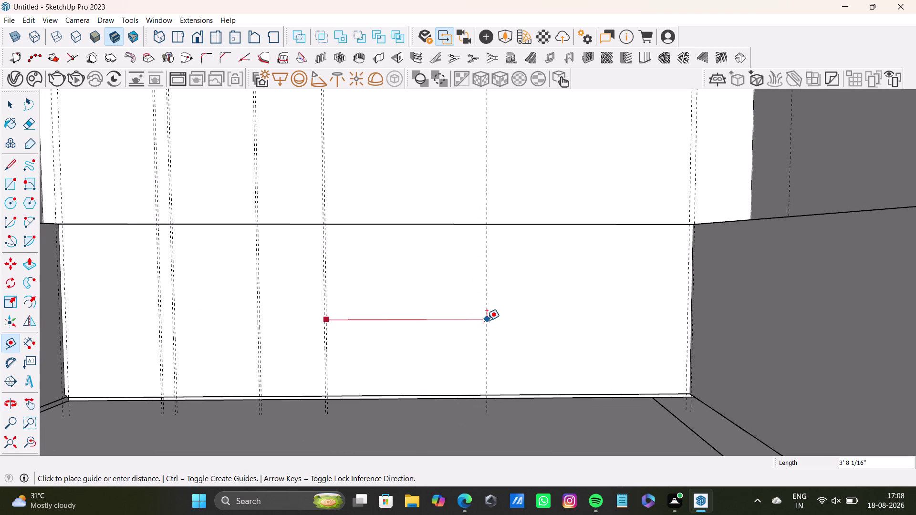
Place a guide at the next panel division and erase the mistyped '0;5' offset.
click(486, 321)
click(487, 324)
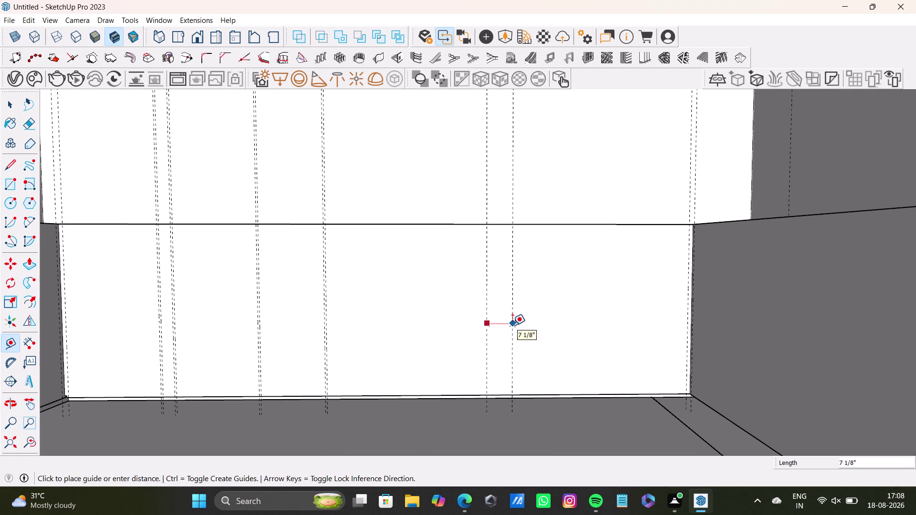
text(0;5)
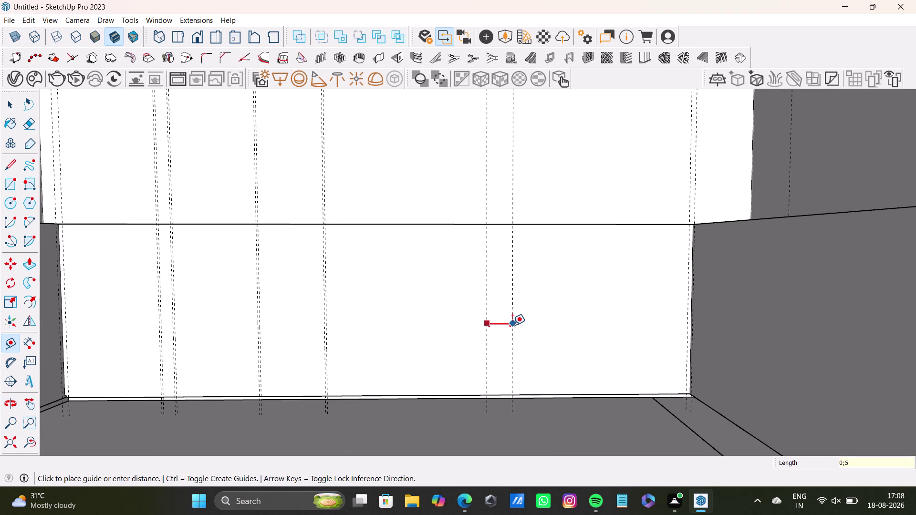
key(BackSpace)
key(BackSpace)
Finish the 0.5" offset guide, then measure a small offset beside another guide.
text(.5)
key(shift+quotedbl)
key(Return)
scroll(up, 3)
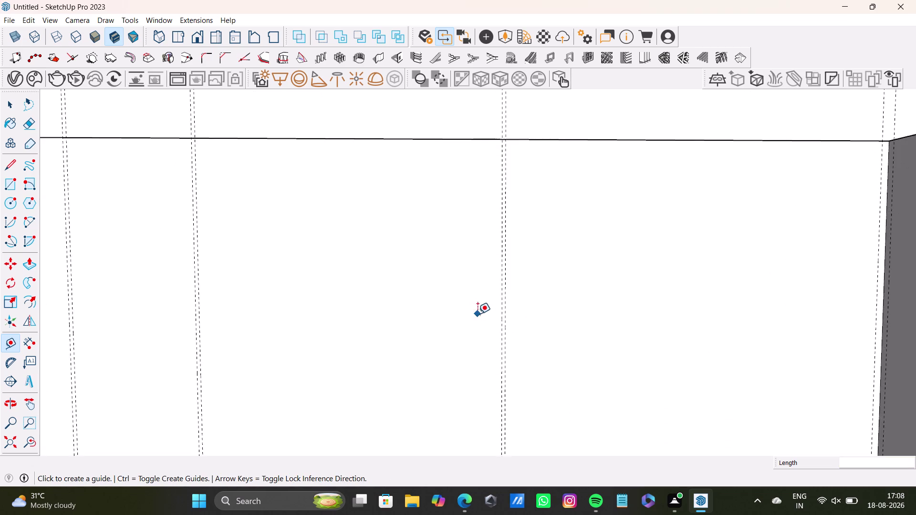
middle_drag(481, 315, 421, 279)
scroll(up, 3)
scroll(up, 3)
drag(440, 291, 455, 289)
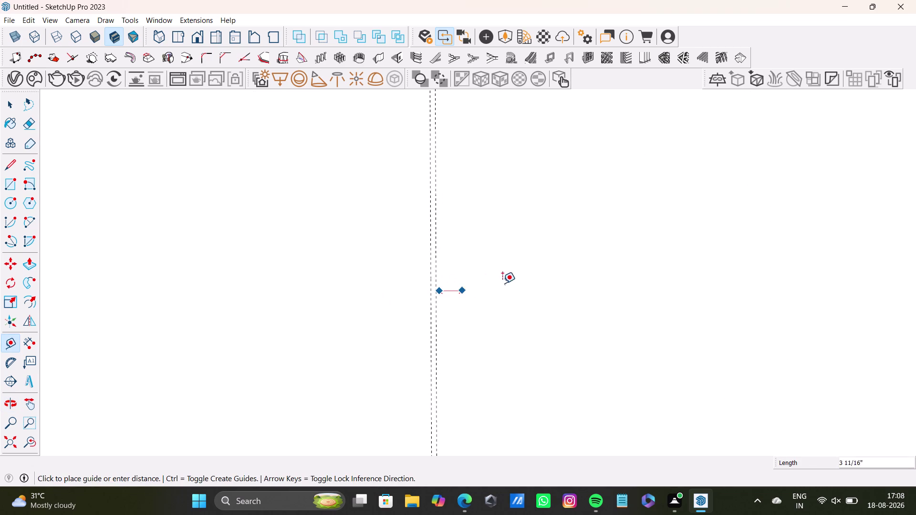
scroll(down, 3)
scroll(down, 3)
Restart the Tape Measure (T) from the next guide and turn the view to face the front panels.
key(space)
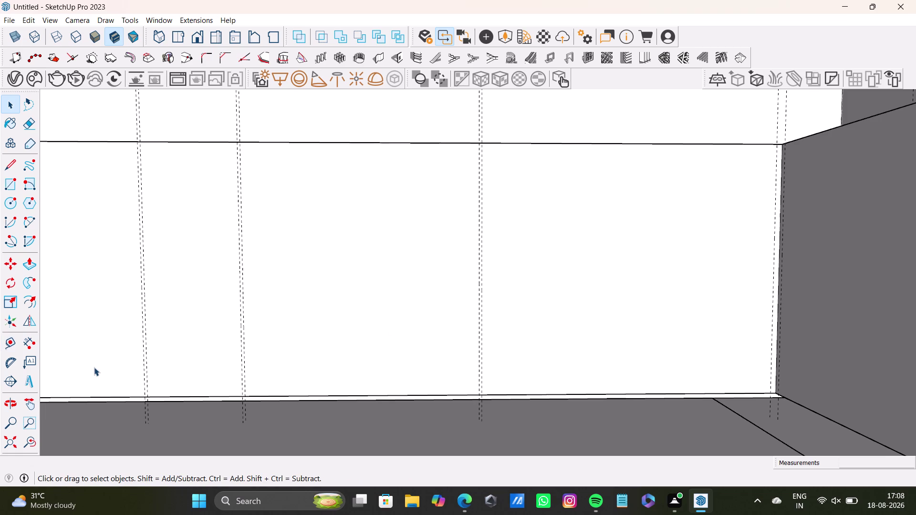
key(t)
scroll(up, 3)
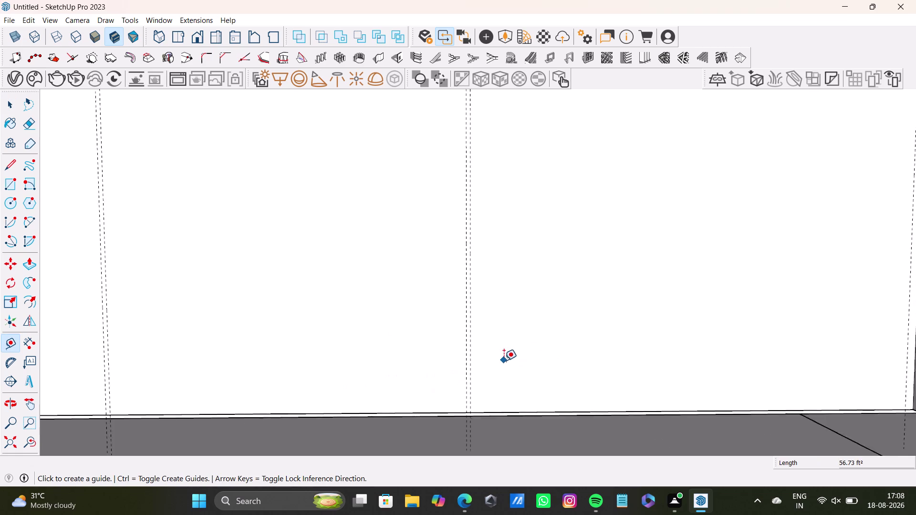
scroll(up, 3)
click(459, 343)
scroll(down, 3)
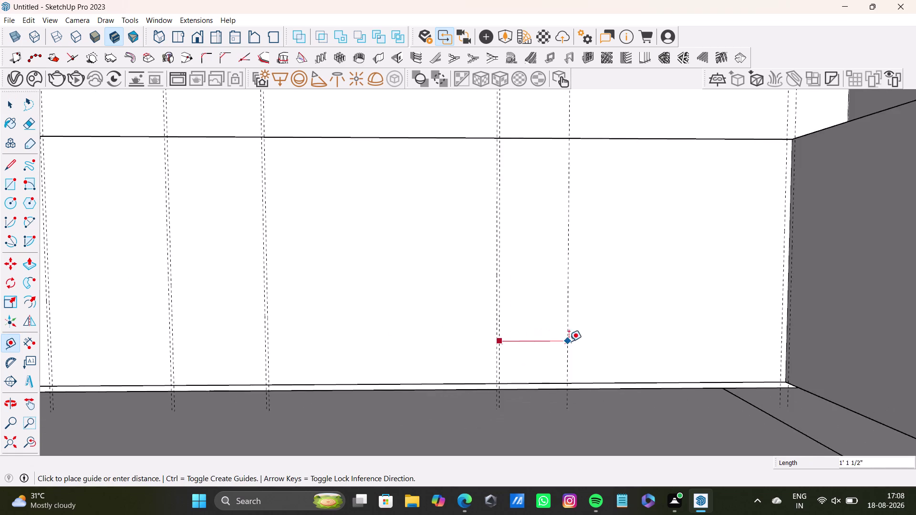
middle_drag(569, 341, 462, 348)
middle_drag(494, 346, 482, 371)
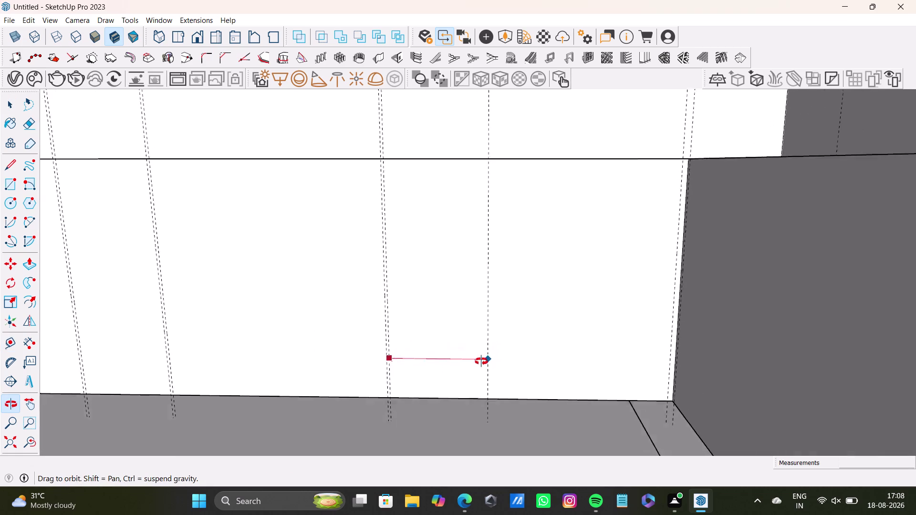
middle_drag(481, 371, 482, 357)
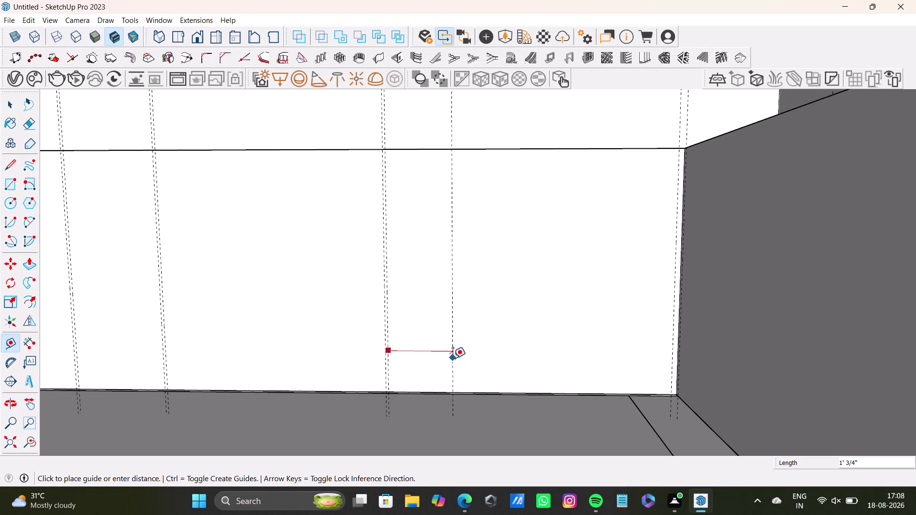
Place a guide at the next division, with a 0.5" offset partner.
click(453, 358)
click(451, 357)
text(0)
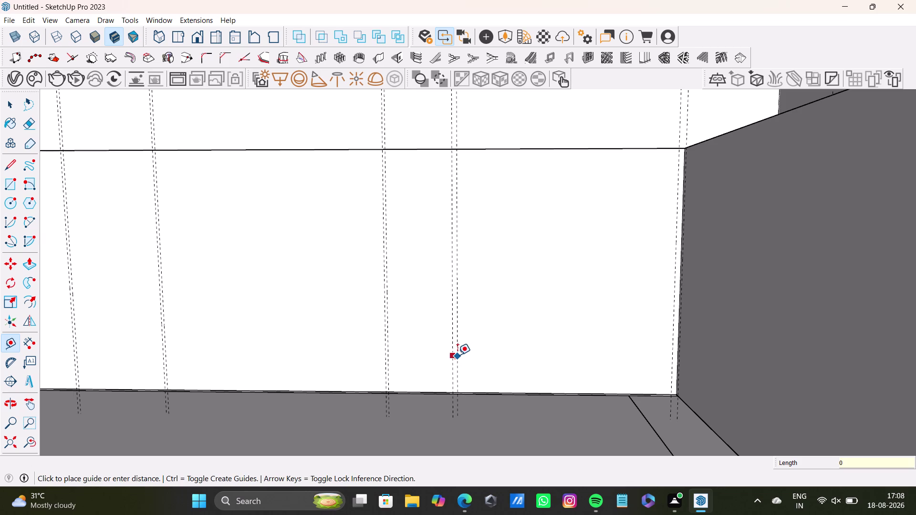
text(.5)
key(shift+quotedbl)
key(Return)
Cancel an unfinished measurement and bring the next panel divisions into view.
scroll(up, 3)
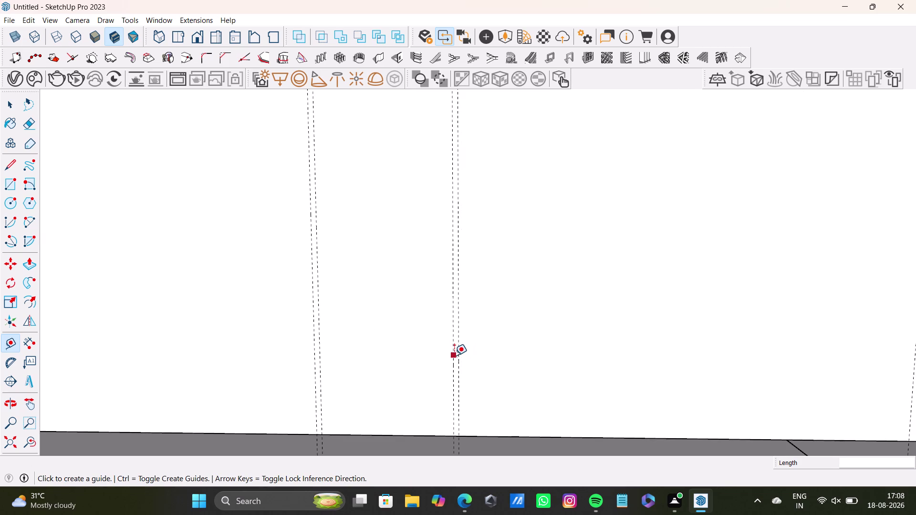
click(454, 356)
key(space)
key(t)
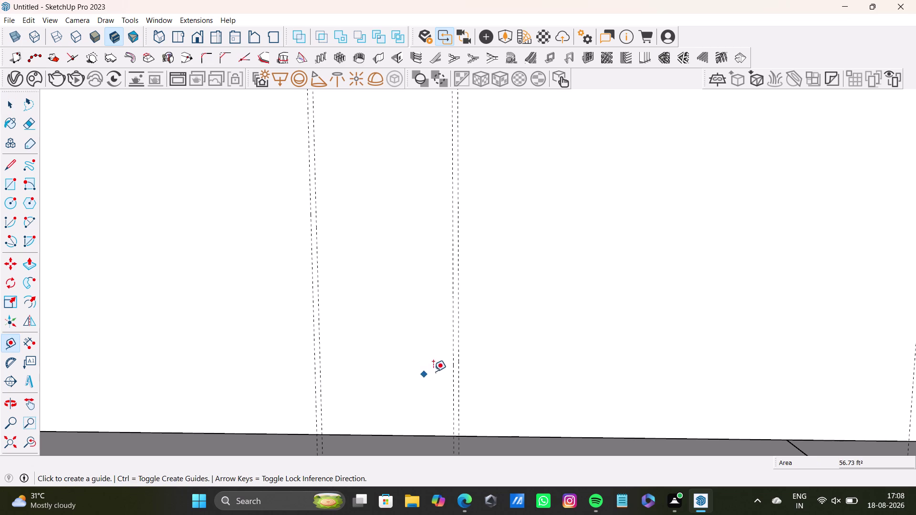
click(460, 373)
scroll(down, 3)
middle_drag(564, 379, 564, 378)
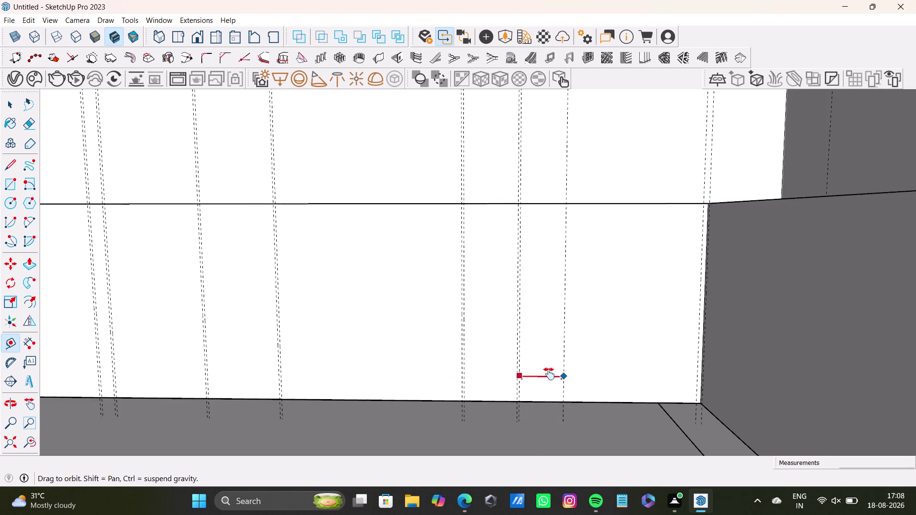
middle_drag(565, 379, 458, 372)
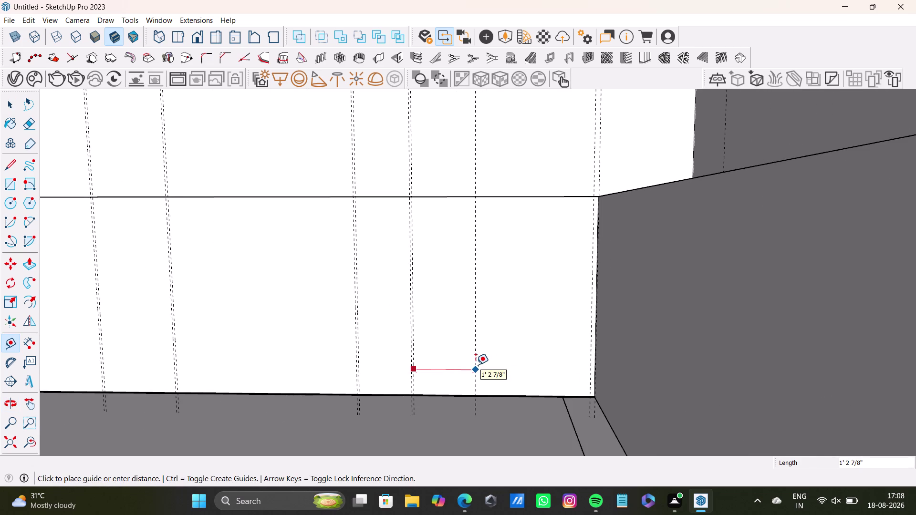
Pull a guide to the next division and add its 0.5" offset guide.
click(439, 385)
drag(440, 379, 447, 375)
key(0)
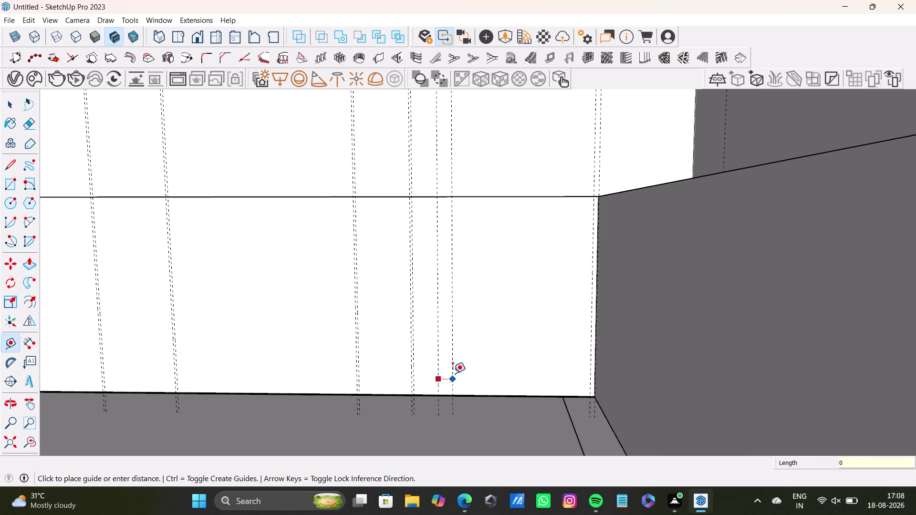
text(.5)
key(shift+quotedbl)
key(Return)
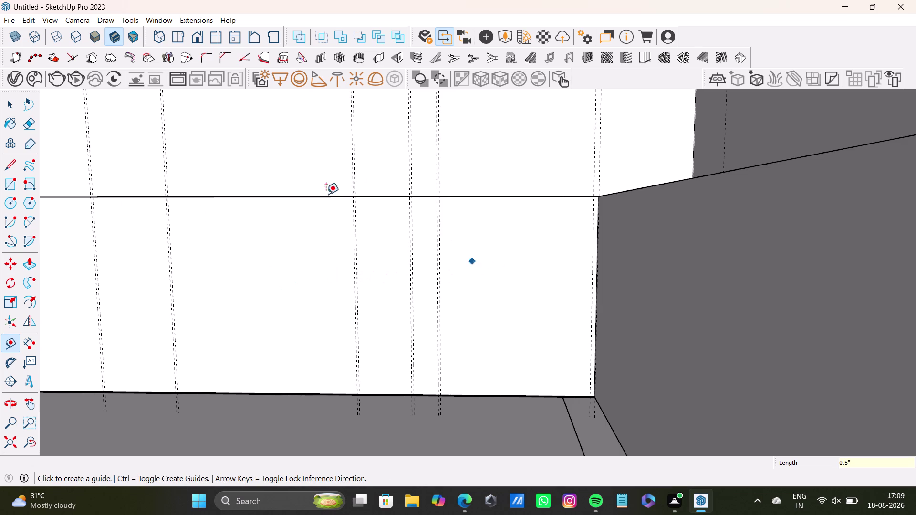
Offset a guide 0.5" in from the front's right edge, then view the whole front.
click(593, 246)
text(0)
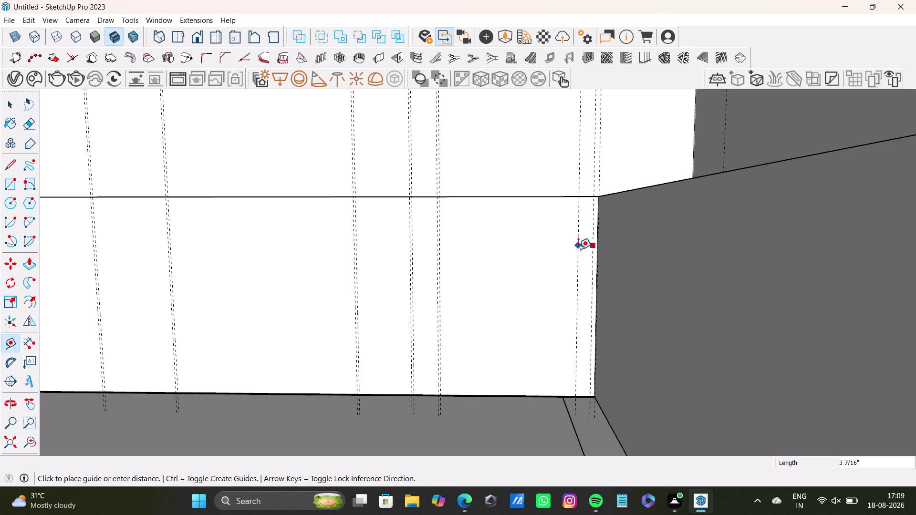
text(.5)
key(shift+quotedbl)
key(Return)
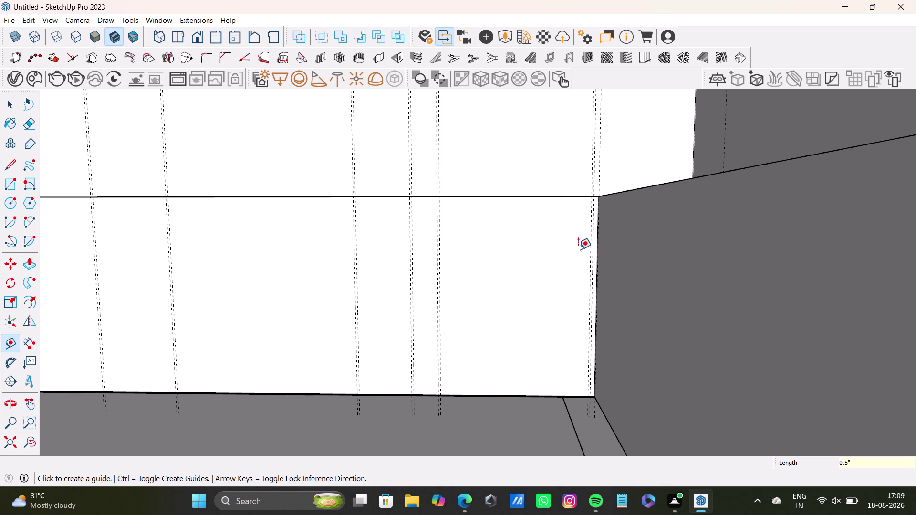
key(space)
scroll(down, 3)
middle_drag(233, 246, 371, 239)
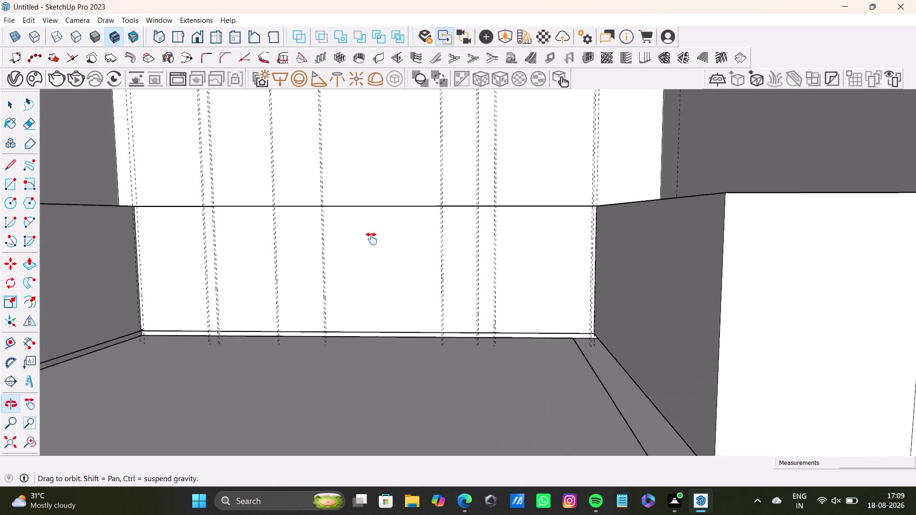
Place a horizontal guide 0.5" below the bench front's top edge.
middle_drag(372, 239, 373, 239)
scroll(up, 3)
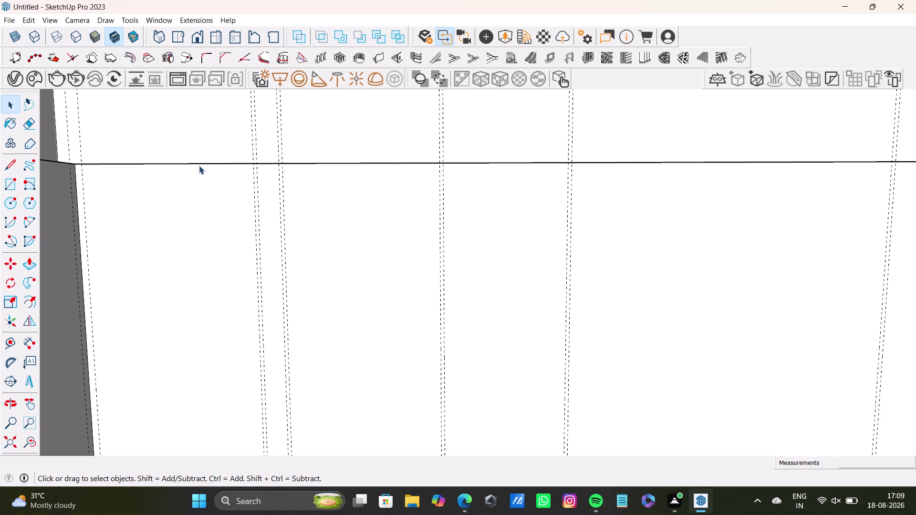
key(l)
key(Return)
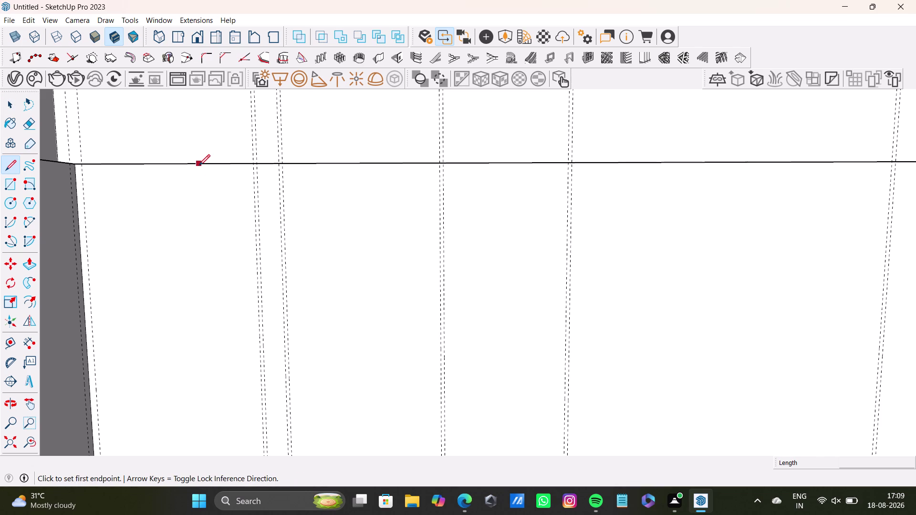
click(10, 344)
click(233, 163)
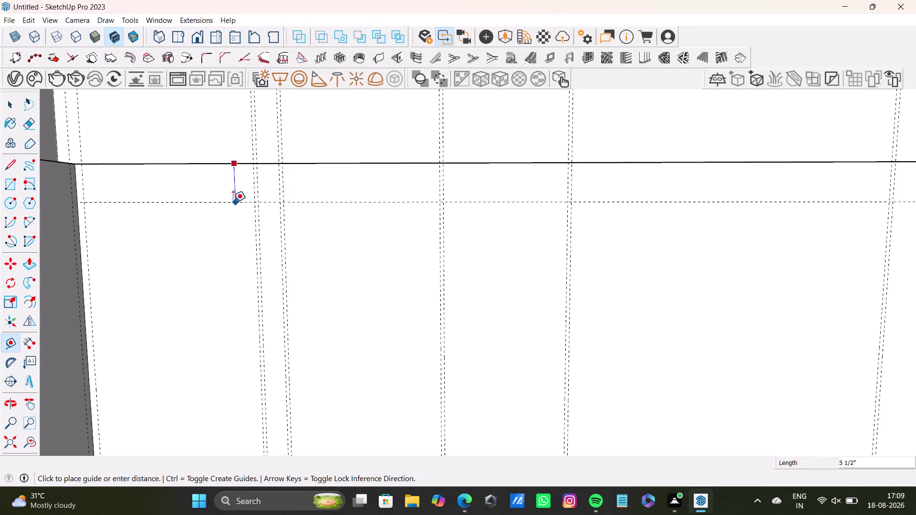
text(0;5)
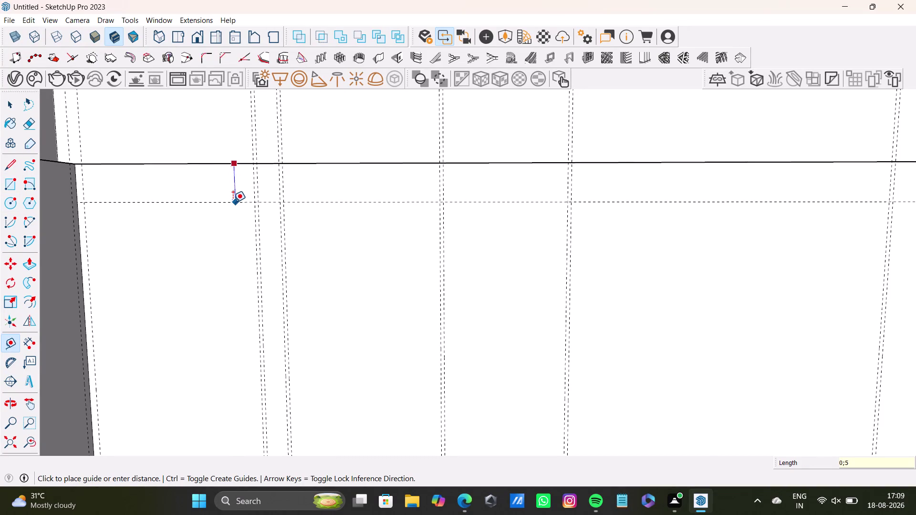
key(BackSpace)
key(BackSpace)
text(.)
text(5)
key(shift+quotedbl)
key(Return)
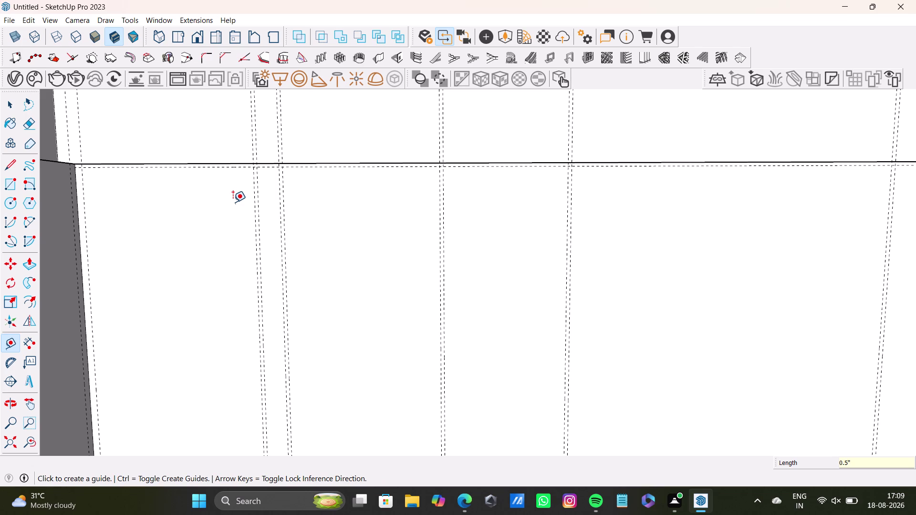
key(space)
scroll(down, 3)
middle_drag(280, 267, 283, 224)
scroll(up, 3)
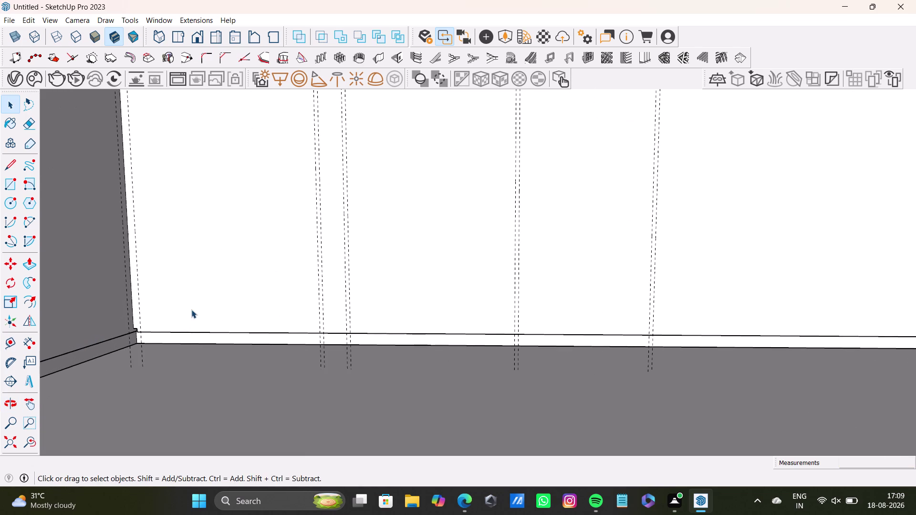
Place a horizontal guide 0.5" above the bench front's bottom edge.
key(t)
click(231, 334)
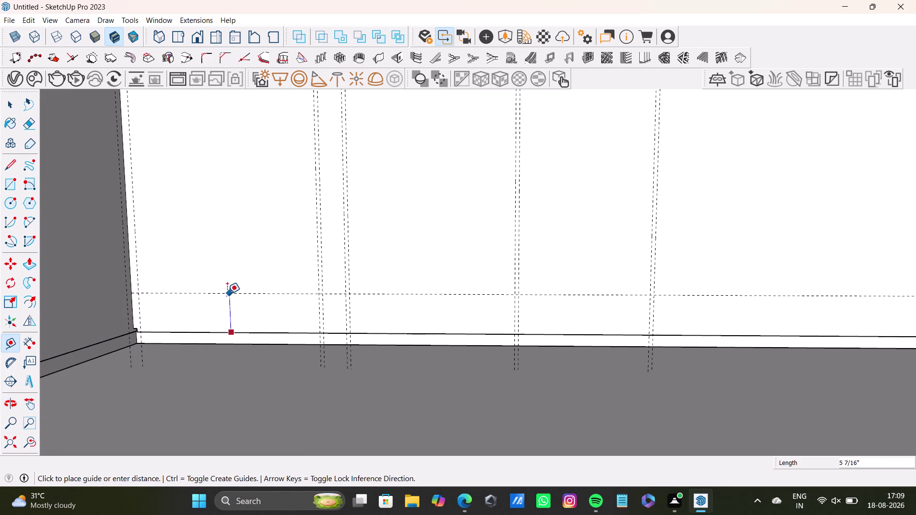
text(0.5)
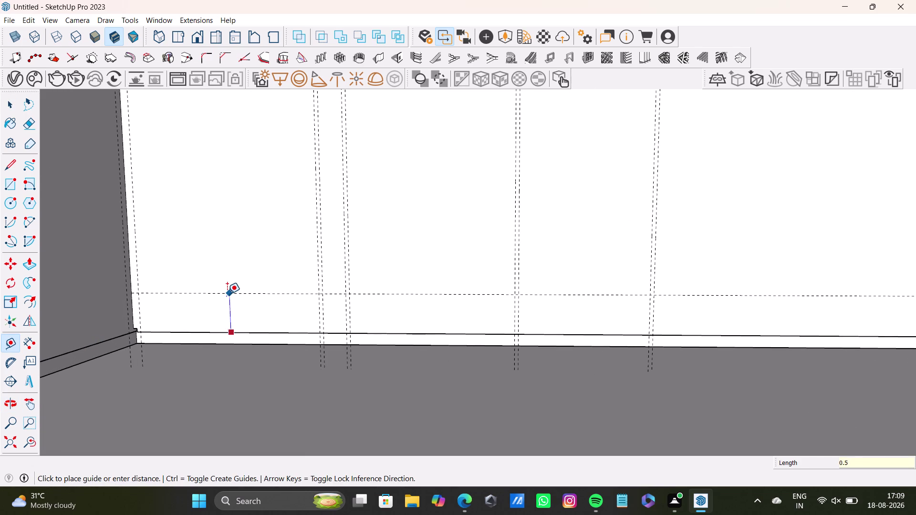
key(shift+quotedbl)
key(Return)
key(space)
scroll(down, 3)
middle_drag(235, 268, 194, 372)
middle_drag(463, 317, 467, 258)
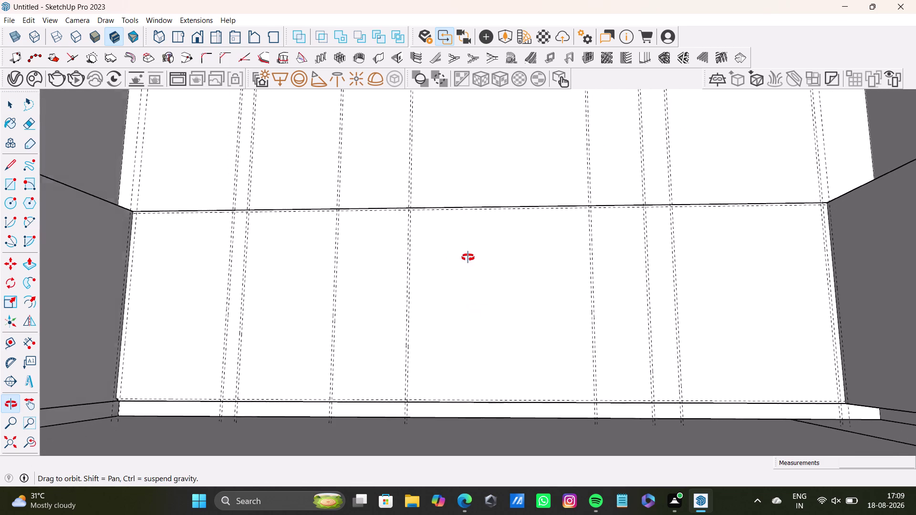
middle_drag(467, 258, 464, 296)
scroll(up, 3)
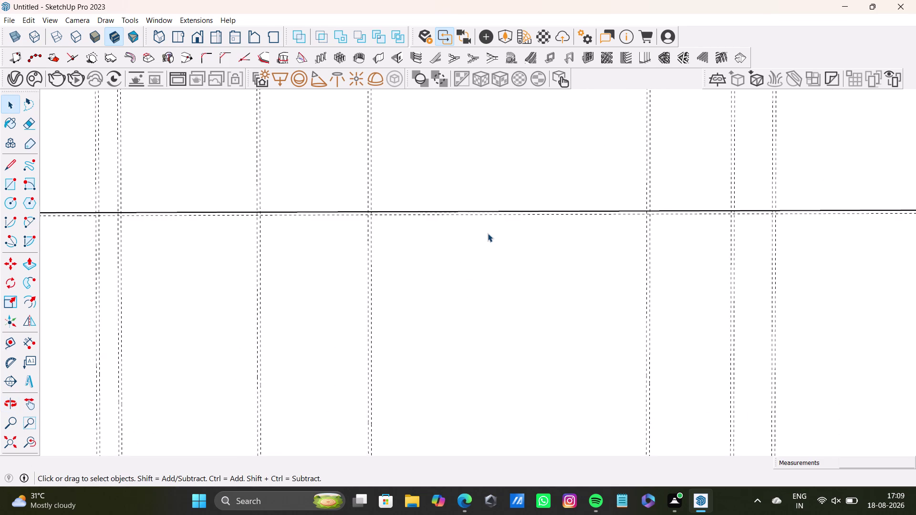
scroll(up, 3)
Add a guide 11" below the top edge, plus a second guide 0.5" below it.
key(t)
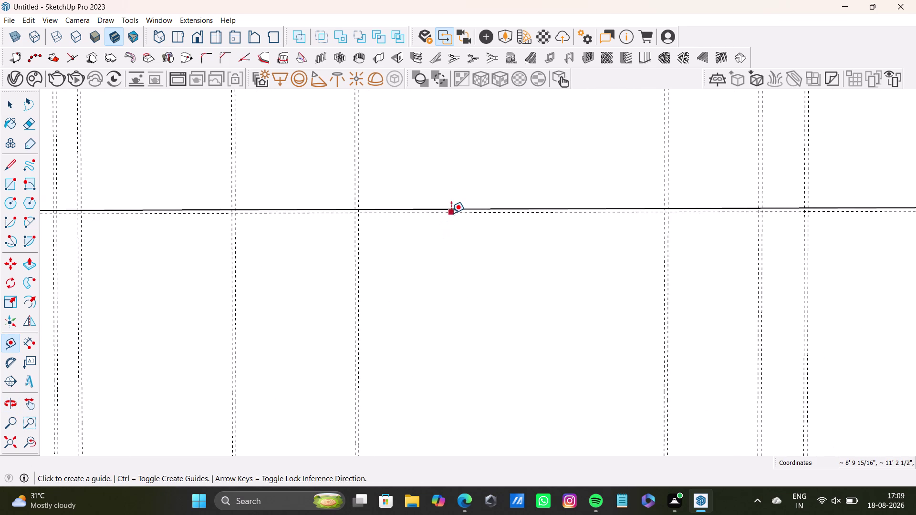
click(453, 210)
scroll(down, 3)
middle_drag(441, 301, 414, 293)
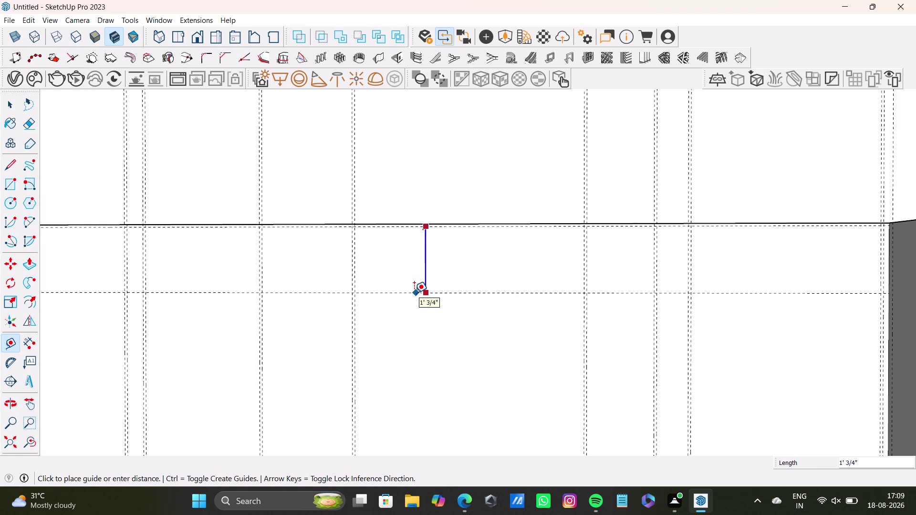
scroll(down, 3)
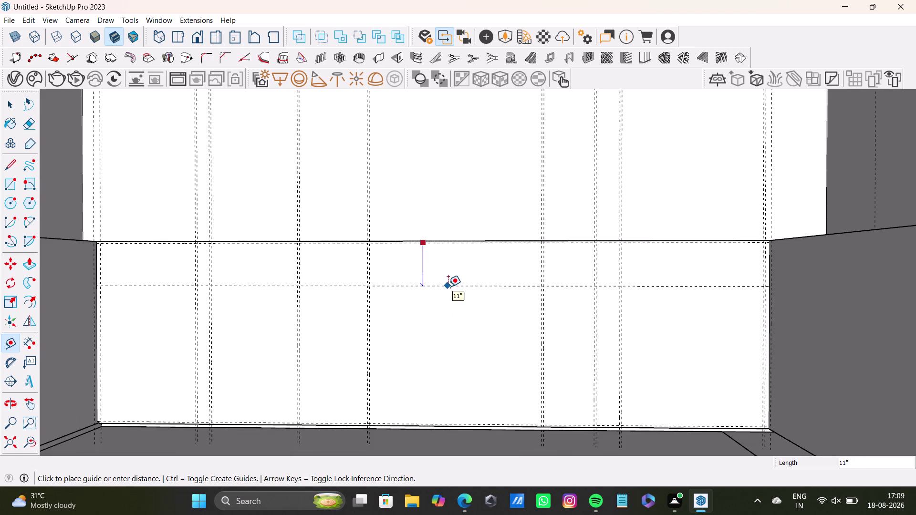
click(448, 287)
click(453, 286)
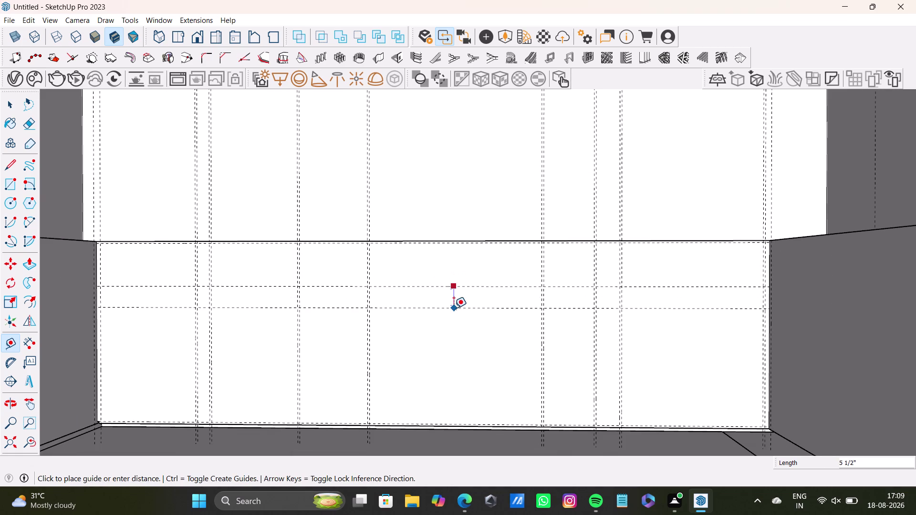
text(0.3)
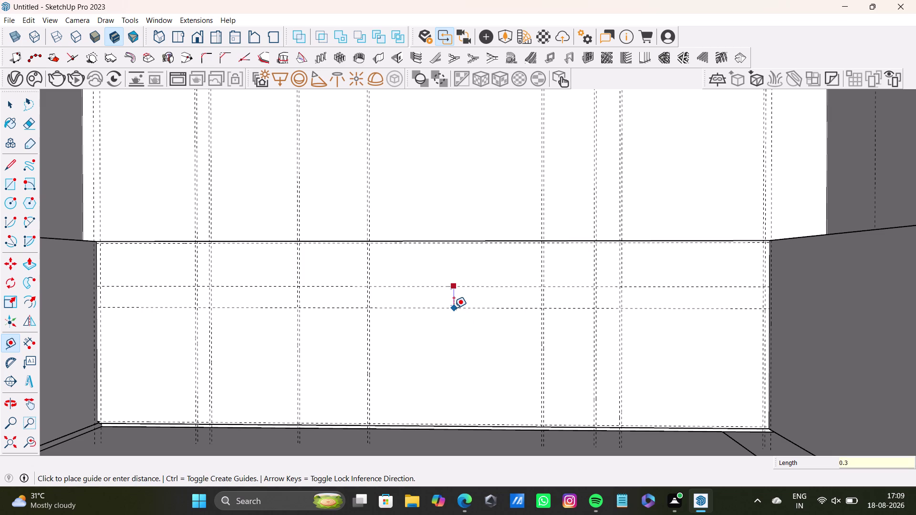
key(BackSpace)
key(5)
key(shift+quotedbl)
key(Return)
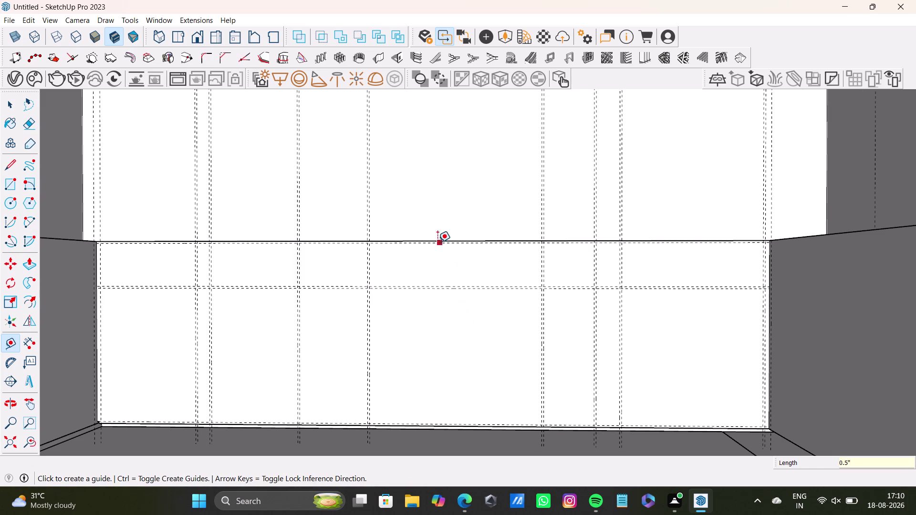
Drop another horizontal guide lower down, with a matching guide 0.5" from it.
scroll(up, 3)
scroll(up, 3)
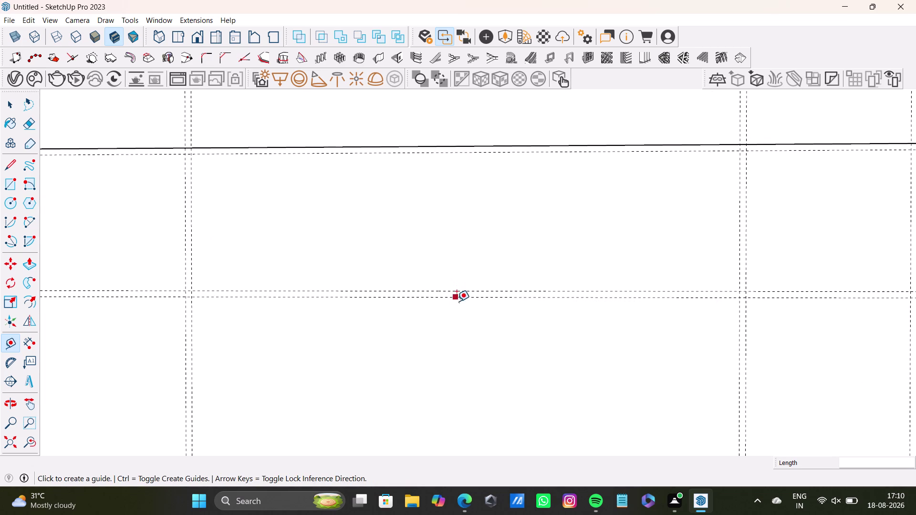
click(458, 299)
scroll(down, 3)
middle_drag(469, 389, 435, 298)
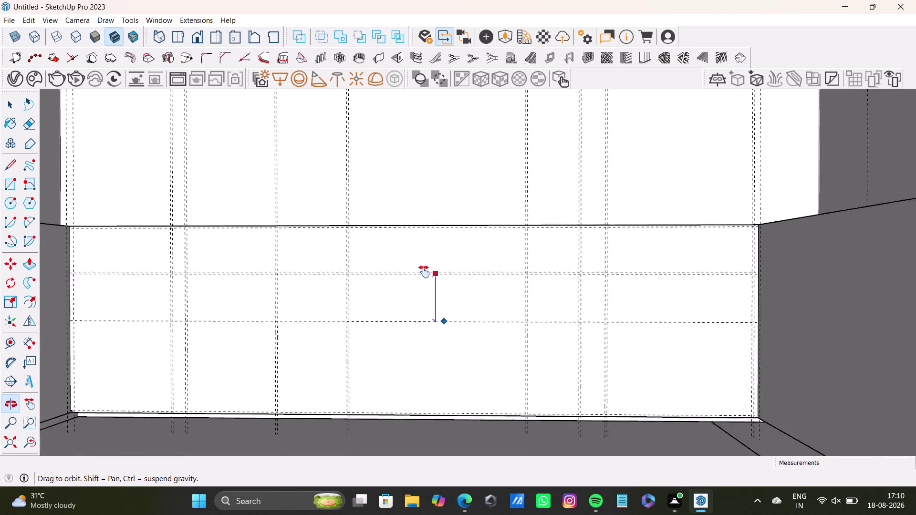
middle_drag(435, 297, 423, 266)
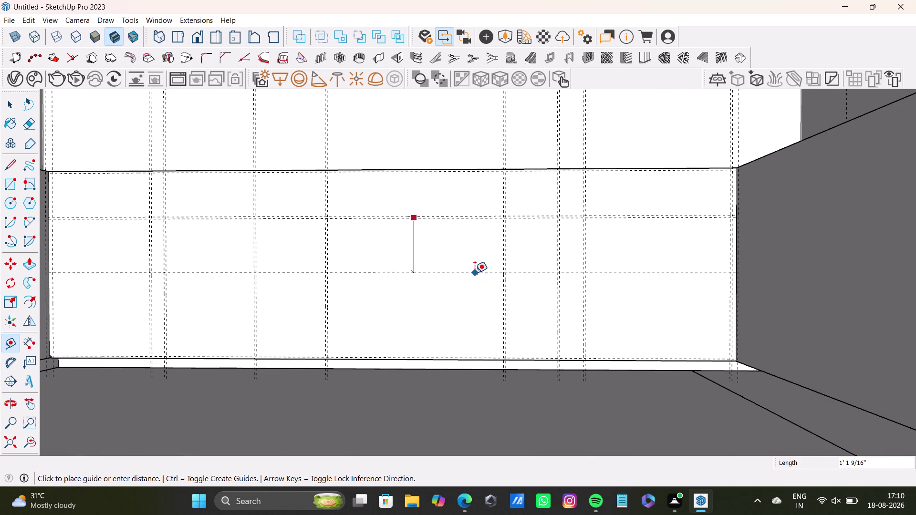
click(475, 273)
click(468, 273)
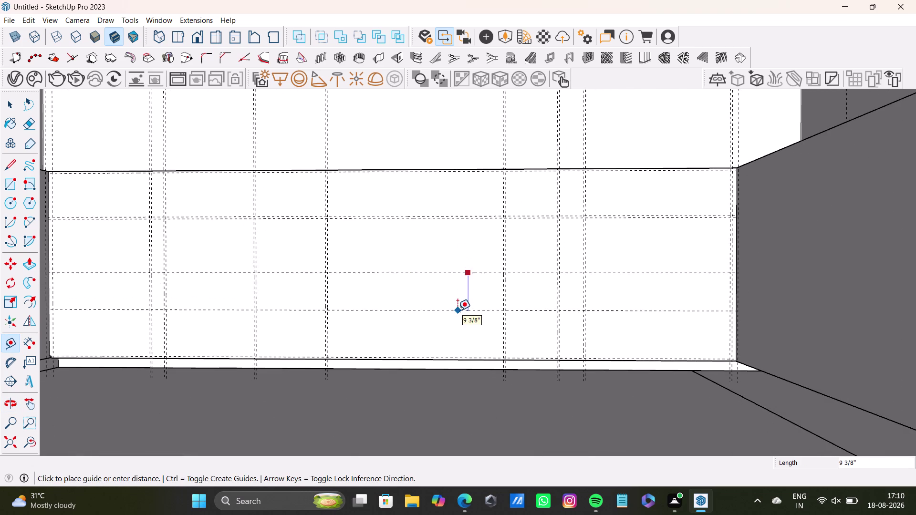
text(0.5)
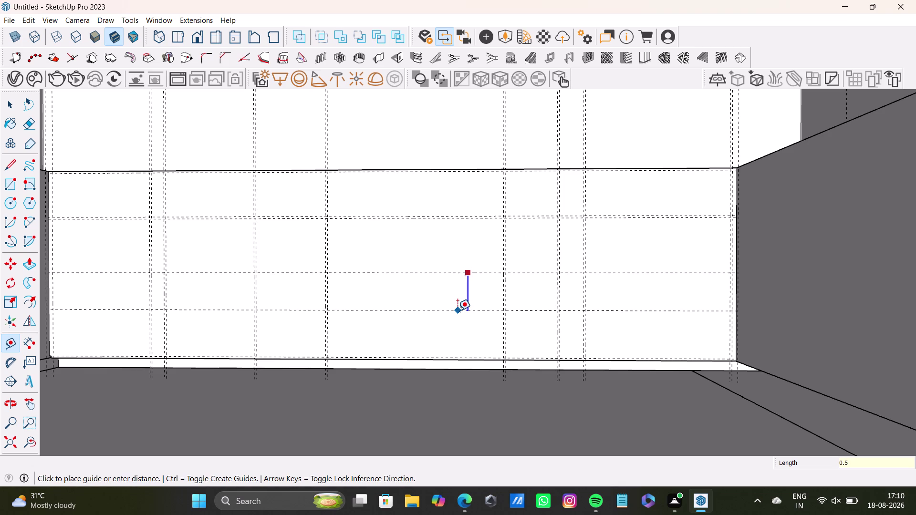
key(shift+quotedbl)
key(Return)
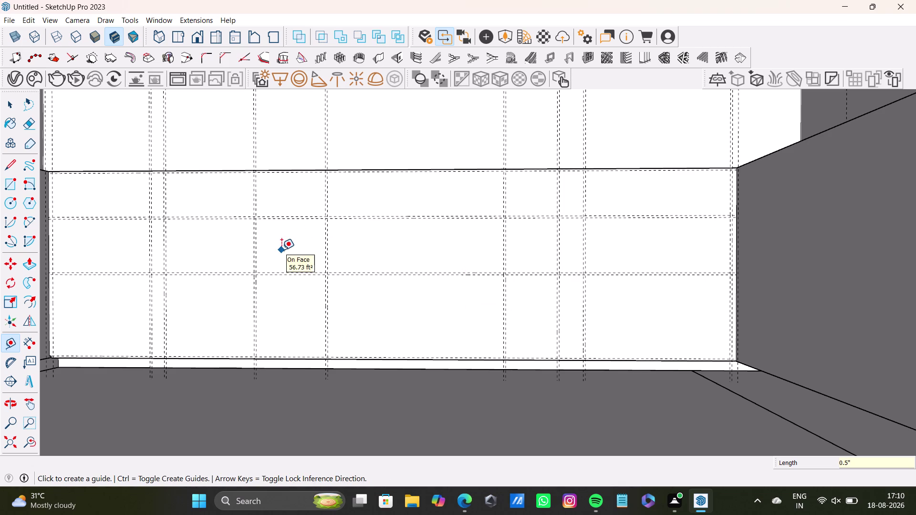
Orbit and zoom toward the bench front's left corner.
key(space)
scroll(down, 3)
middle_drag(165, 216, 210, 223)
scroll(up, 3)
middle_drag(206, 226, 186, 230)
drag(5, 186, 9, 186)
scroll(up, 3)
middle_drag(95, 176, 262, 170)
scroll(up, 3)
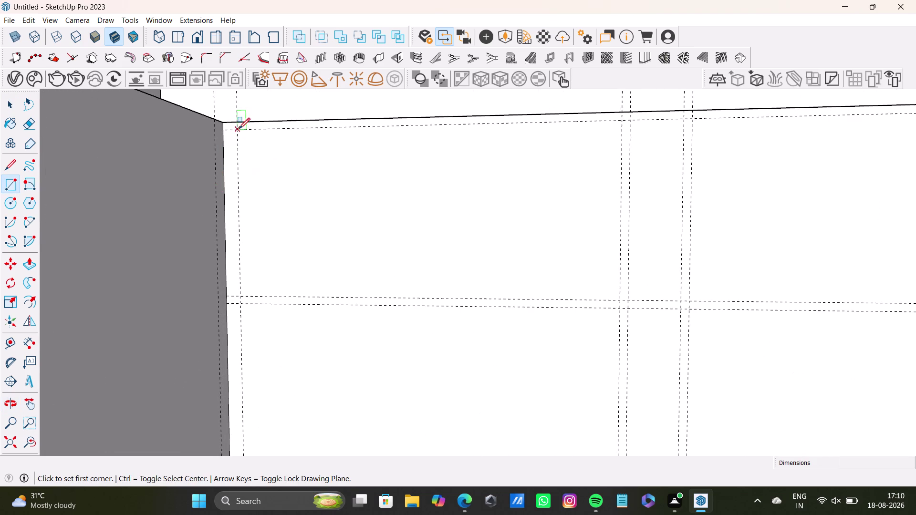
Draw the first panel rectangle from its top-left guide corner to the bottom intersection.
click(238, 128)
scroll(down, 3)
middle_drag(428, 326, 360, 118)
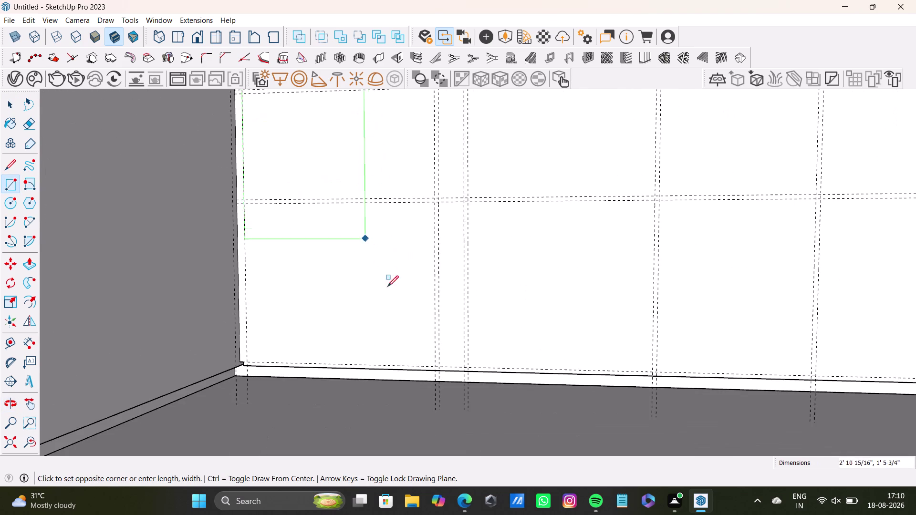
scroll(up, 3)
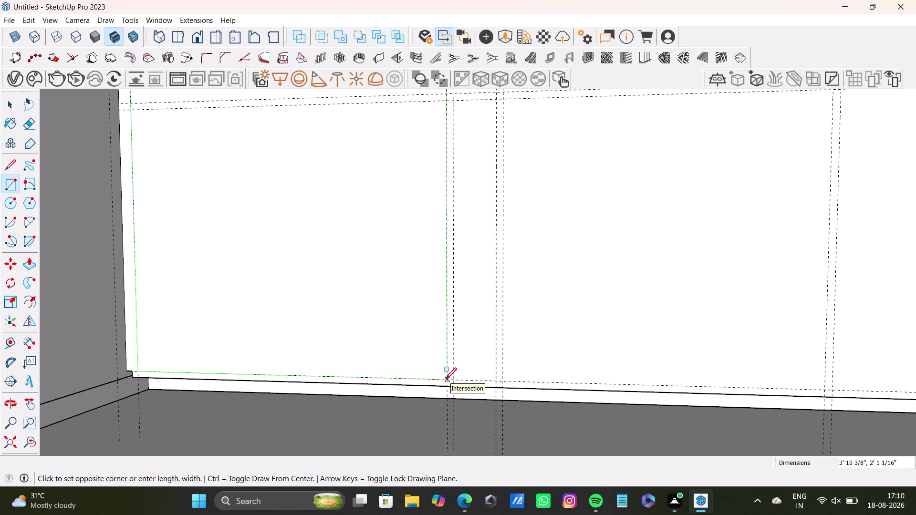
click(445, 379)
scroll(down, 3)
scroll(up, 3)
middle_drag(375, 276, 311, 441)
scroll(down, 3)
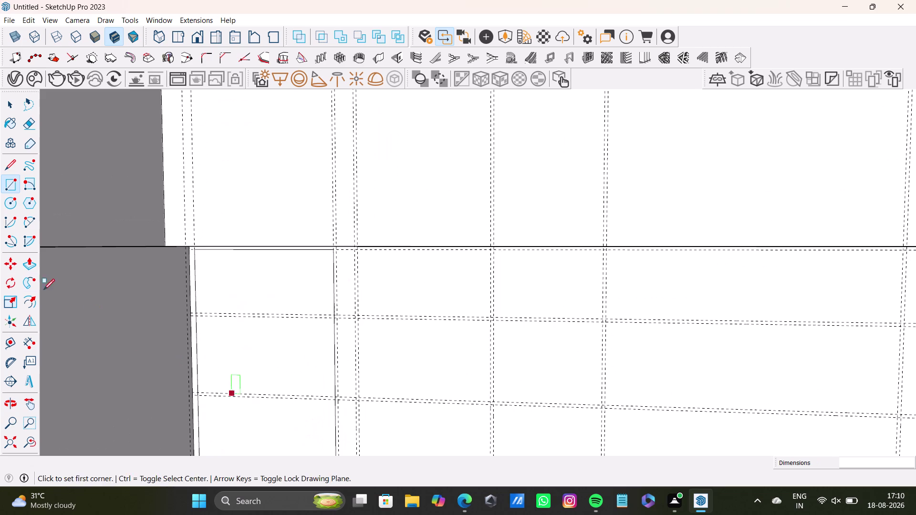
scroll(up, 3)
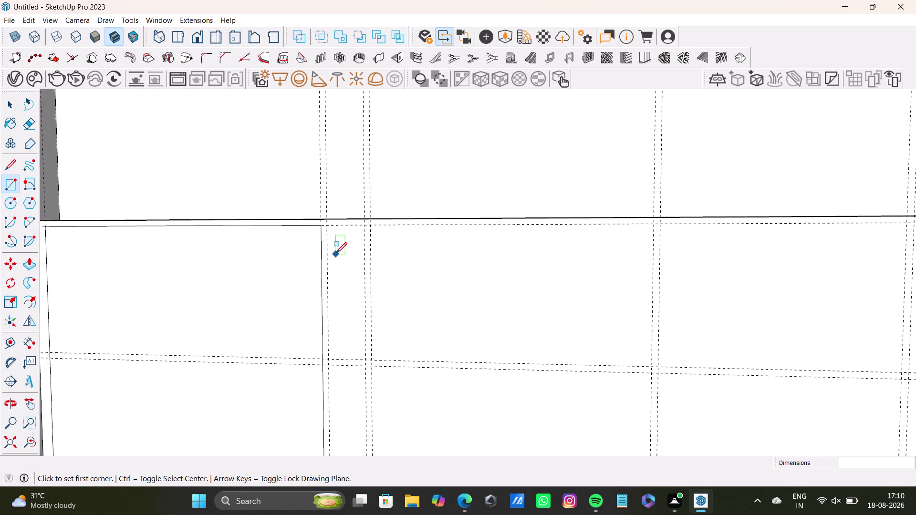
scroll(up, 3)
Draw the narrow strip rectangle beside the first panel down to the bottom edge.
drag(319, 199, 329, 201)
scroll(down, 3)
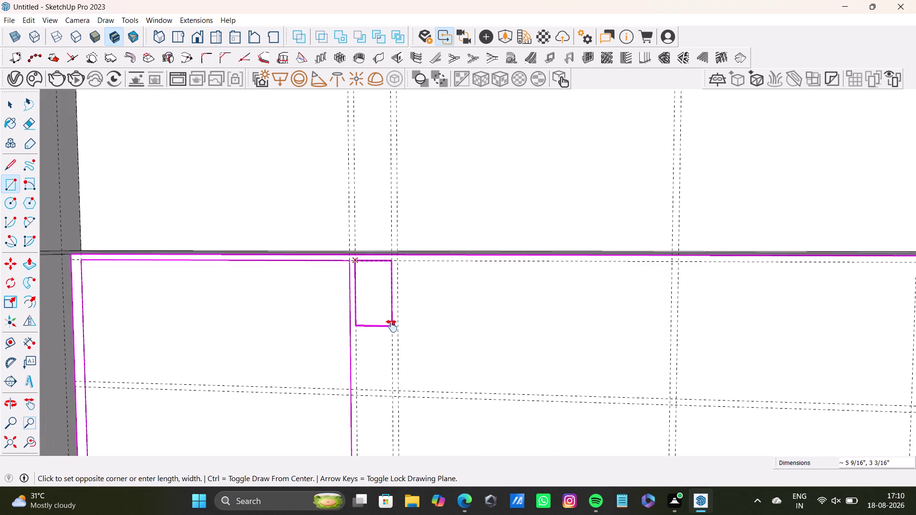
middle_drag(392, 326, 357, 118)
scroll(down, 3)
middle_drag(354, 349, 351, 155)
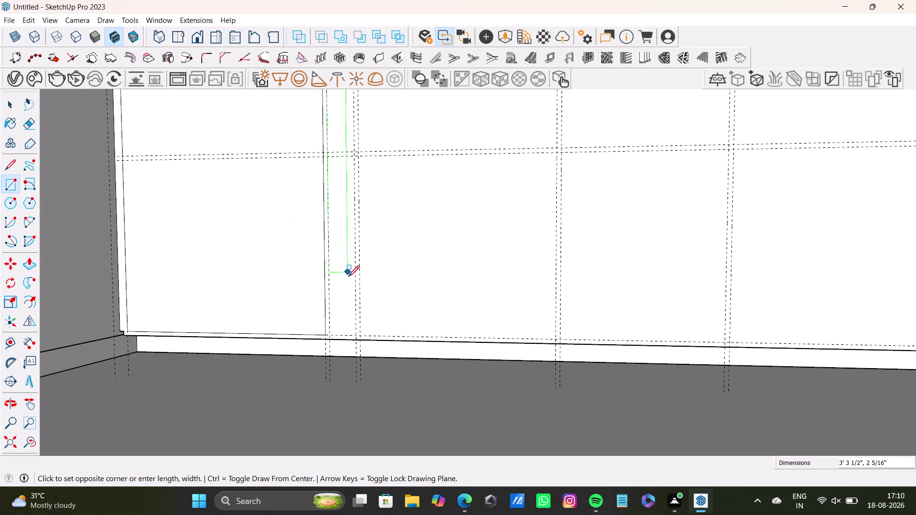
key(Left)
scroll(up, 3)
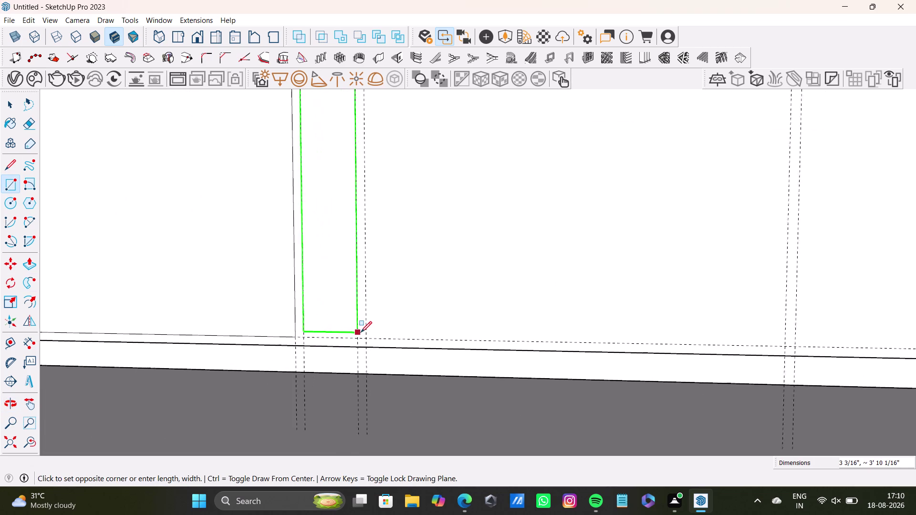
scroll(up, 3)
click(360, 340)
scroll(down, 3)
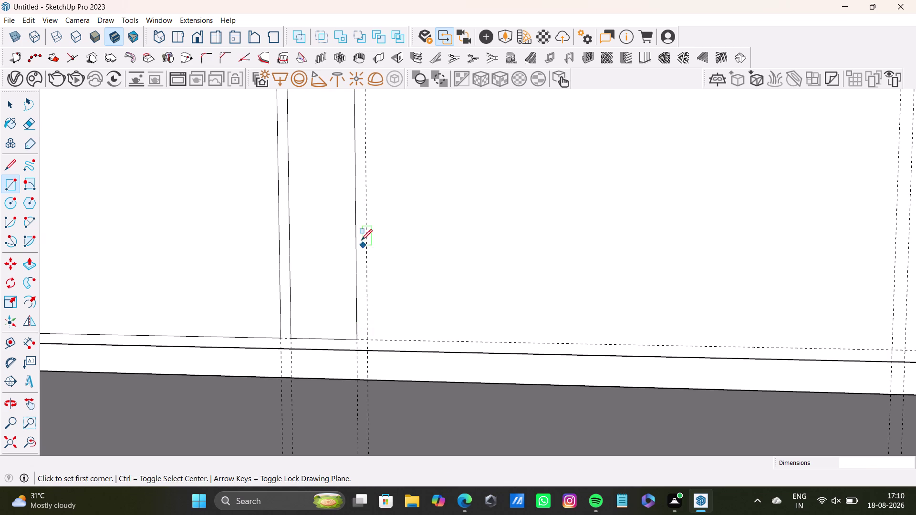
scroll(down, 3)
scroll(down, 3)
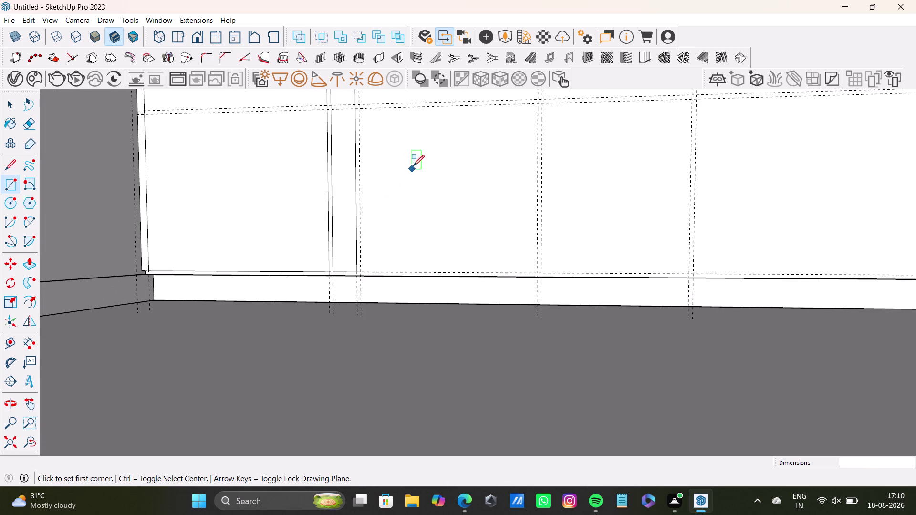
scroll(down, 3)
middle_drag(413, 176, 399, 209)
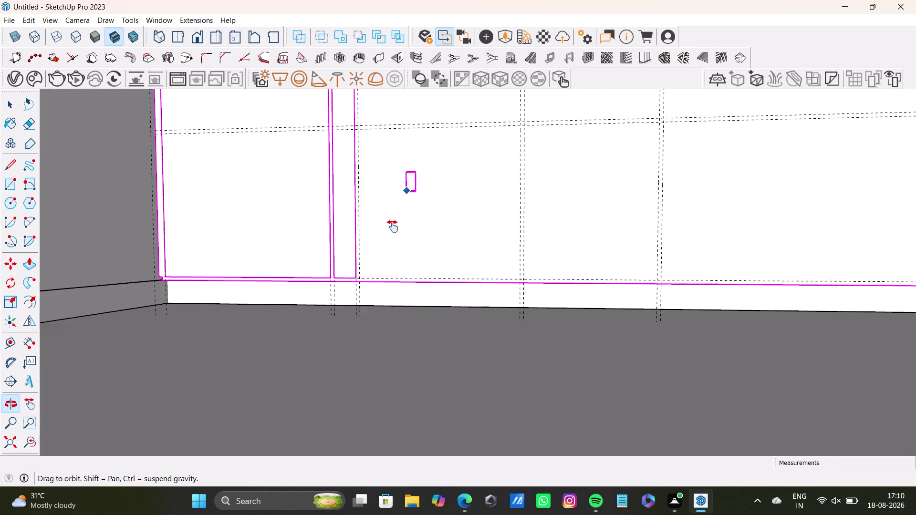
middle_drag(398, 210, 368, 312)
Draw the next panel rectangle between its top and bottom guide corners.
click(6, 180)
scroll(up, 3)
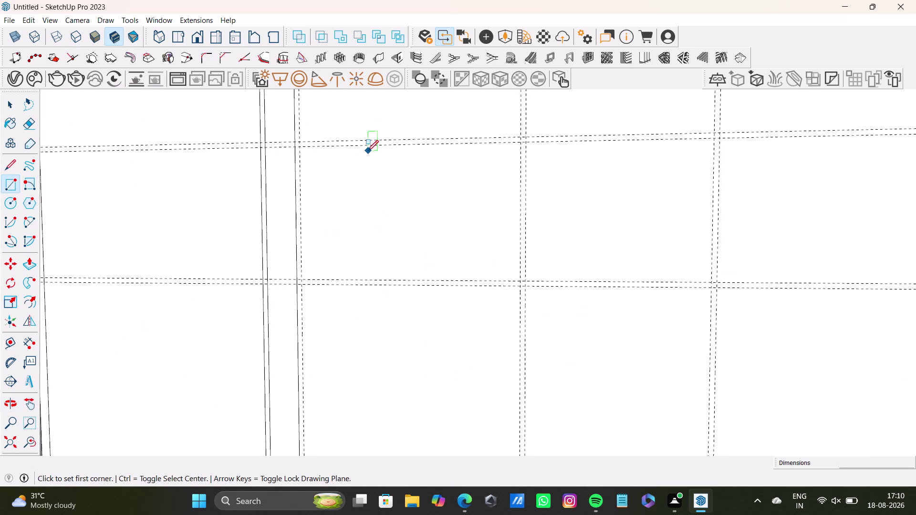
scroll(up, 3)
middle_drag(368, 151, 361, 282)
scroll(up, 3)
middle_drag(322, 140, 322, 209)
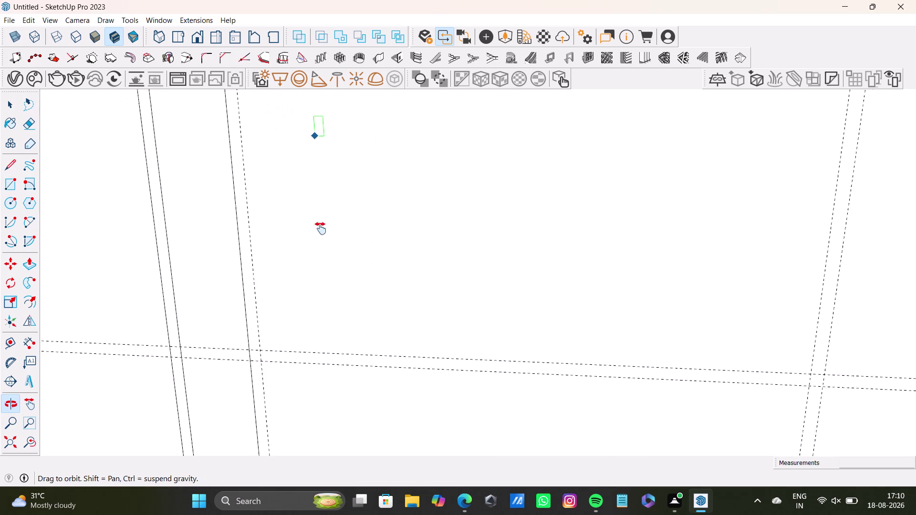
middle_drag(321, 209, 321, 248)
click(230, 137)
scroll(down, 3)
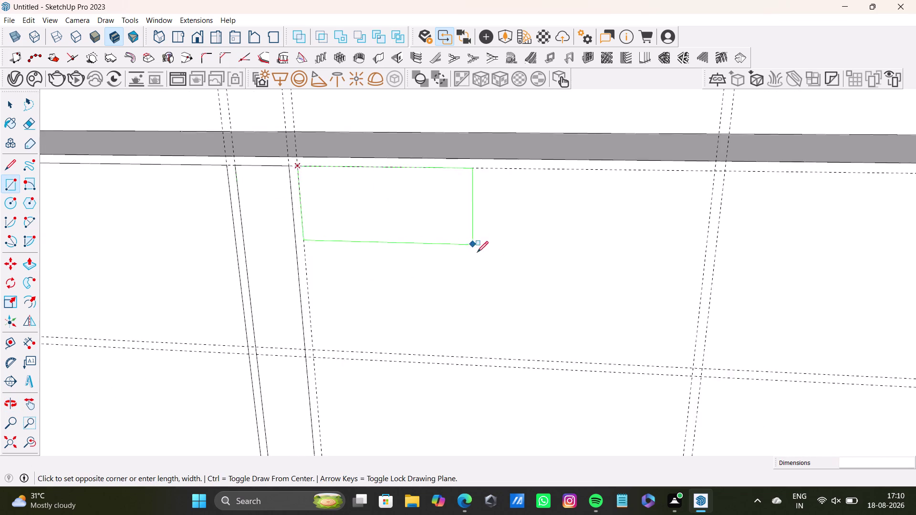
scroll(down, 3)
middle_drag(542, 283, 453, 71)
scroll(down, 3)
middle_drag(478, 234, 453, 134)
scroll(up, 3)
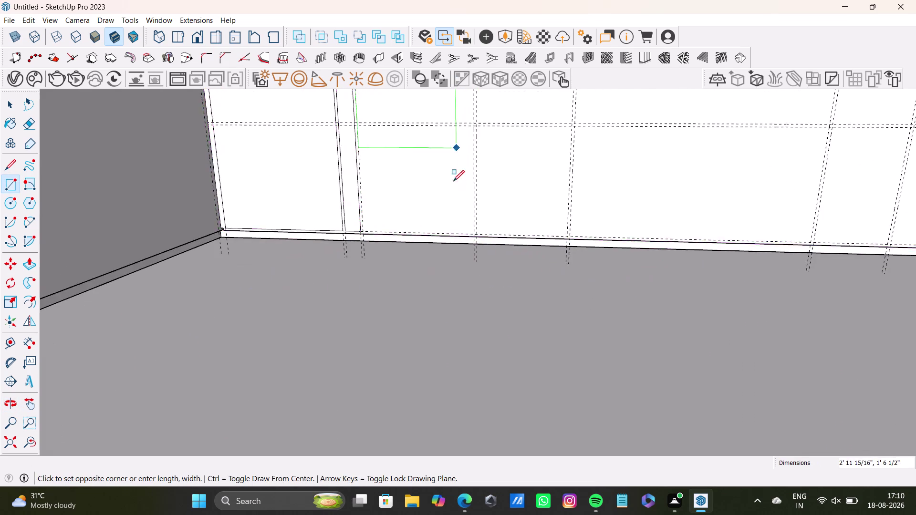
scroll(up, 3)
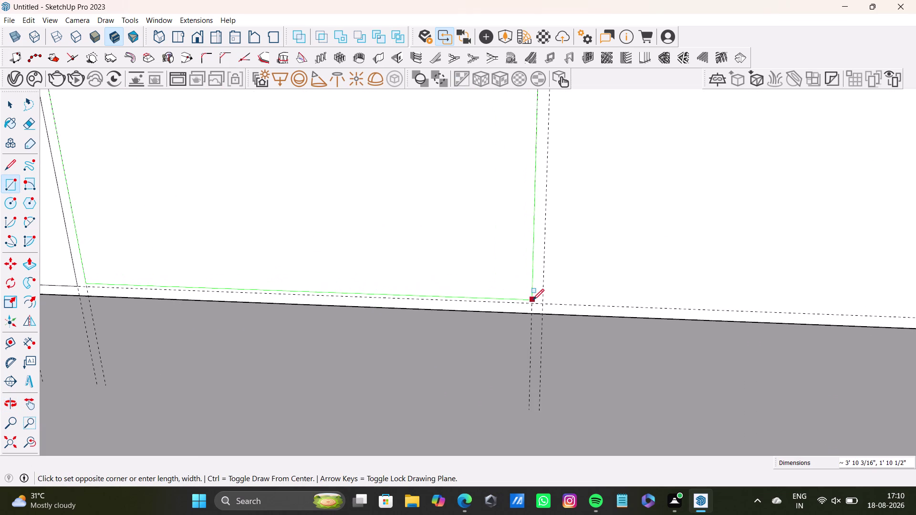
click(534, 303)
Orbit the model to review the drawn panel outlines.
key(space)
scroll(down, 3)
middle_drag(366, 199, 318, 338)
scroll(down, 3)
middle_drag(286, 201, 287, 315)
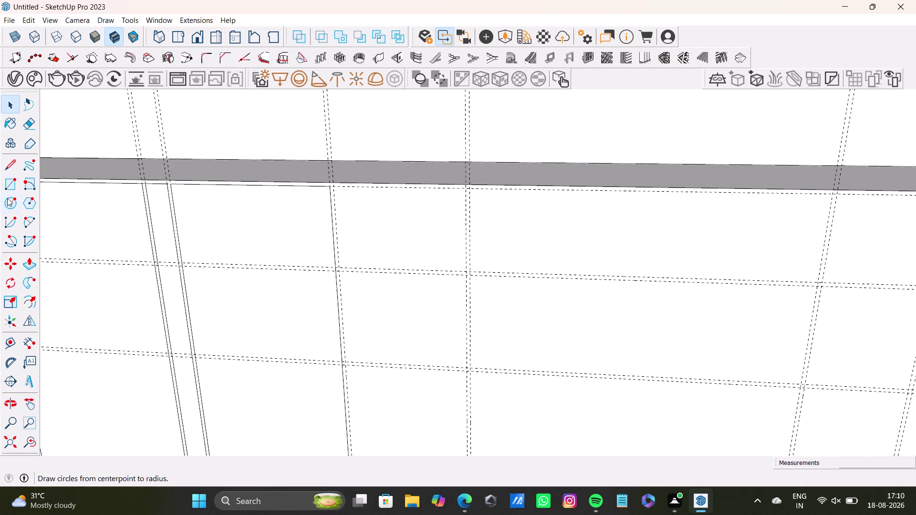
Finish the in-progress panel rectangle by snapping its opposite corner to the base.
drag(6, 184, 12, 184)
scroll(up, 3)
drag(329, 161, 337, 161)
scroll(down, 3)
middle_drag(456, 316, 418, 217)
scroll(up, 3)
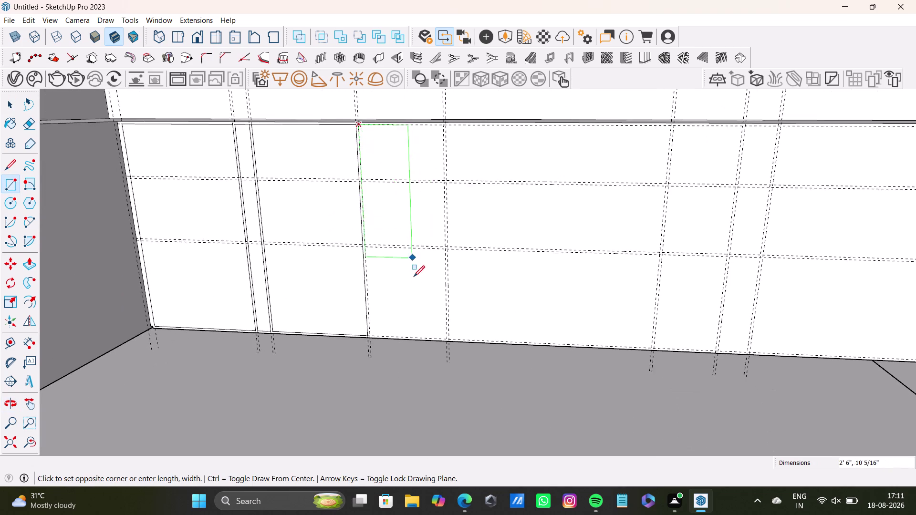
scroll(up, 3)
scroll(up, 3)
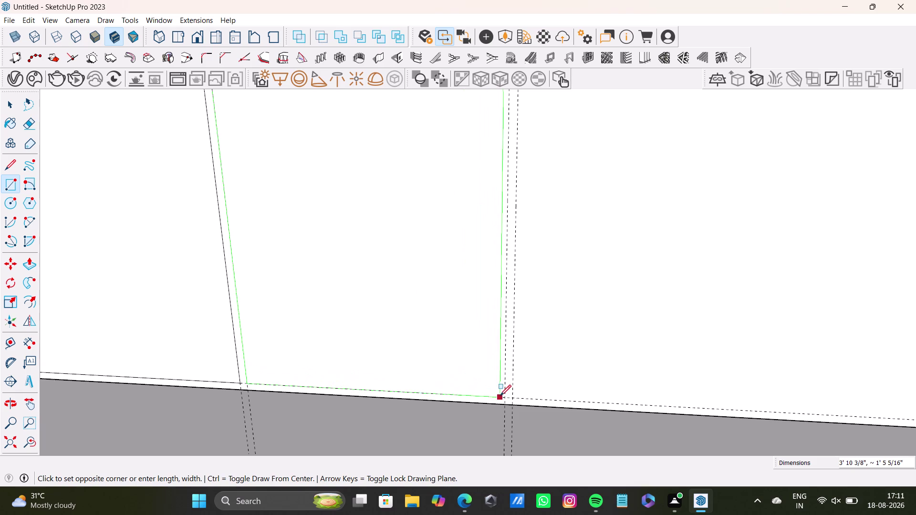
click(503, 396)
key(space)
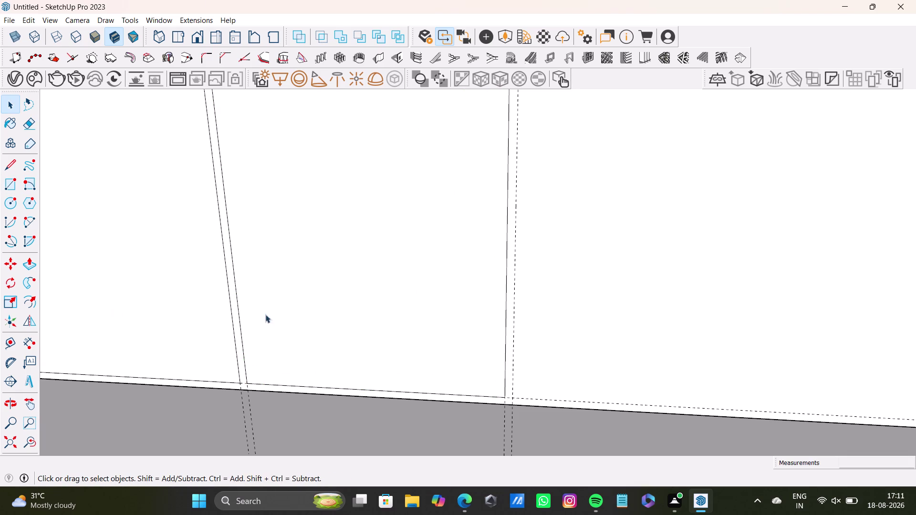
Draw the next panel from its top guide intersection down to the base corner.
scroll(down, 3)
scroll(down, 3)
middle_drag(365, 177, 279, 336)
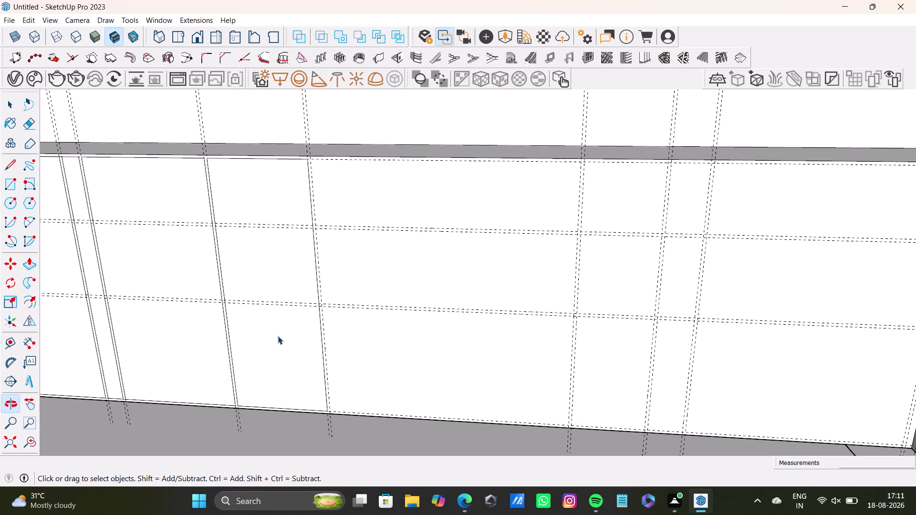
click(10, 184)
scroll(up, 3)
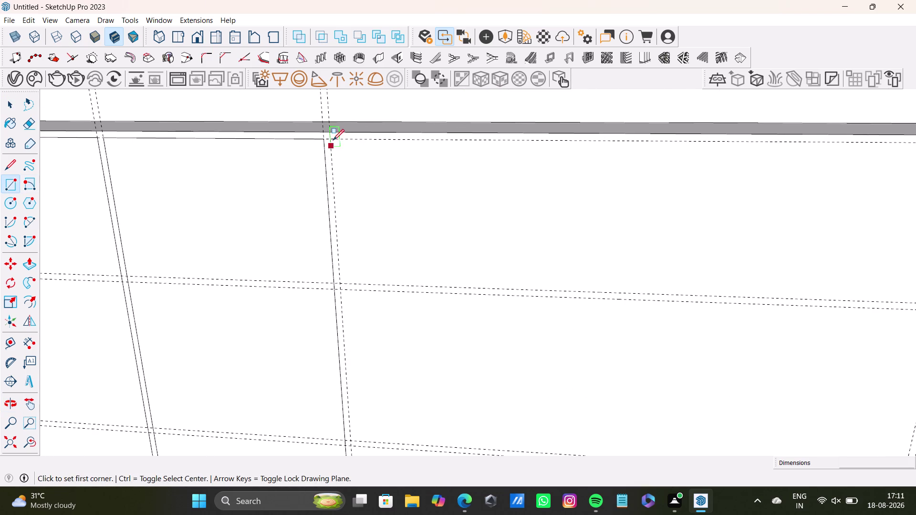
click(331, 138)
scroll(down, 3)
middle_drag(588, 370, 460, 263)
scroll(up, 3)
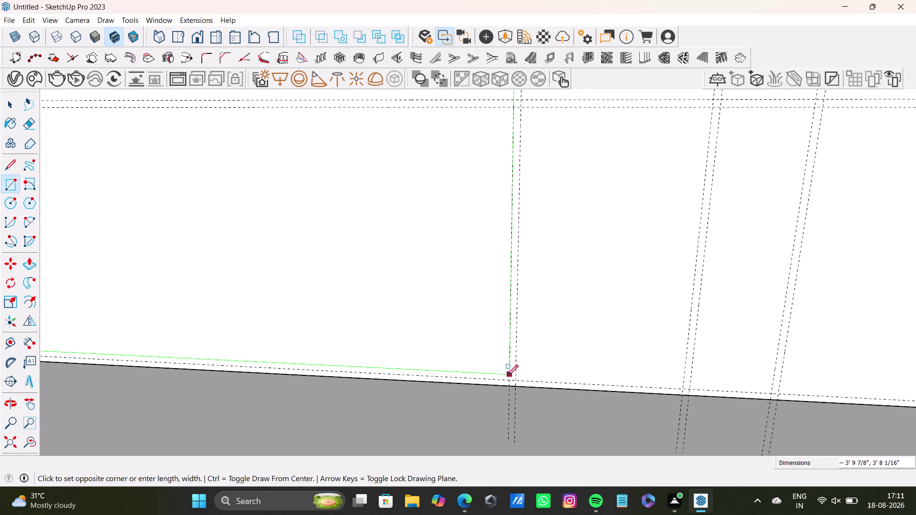
click(507, 381)
key(space)
Trace another front panel rectangle from the top guide crossing to the base.
scroll(down, 3)
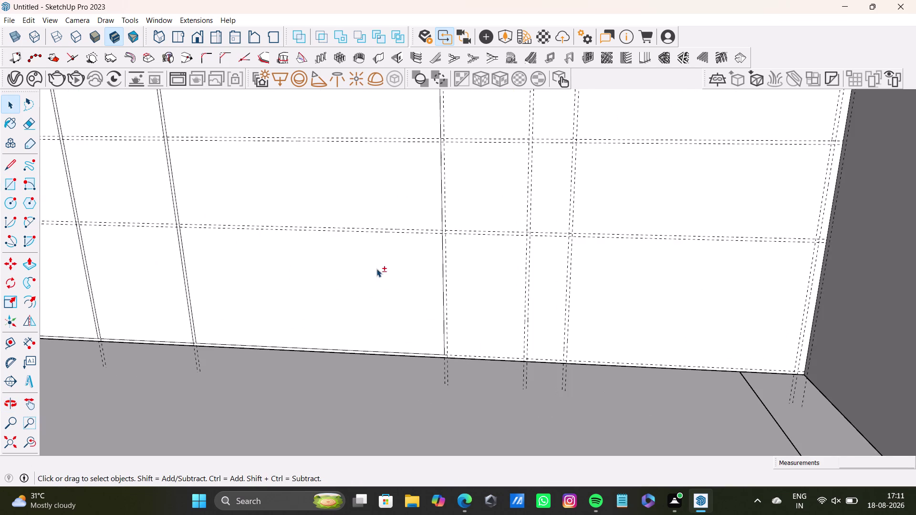
middle_drag(377, 269, 363, 355)
click(6, 183)
scroll(up, 3)
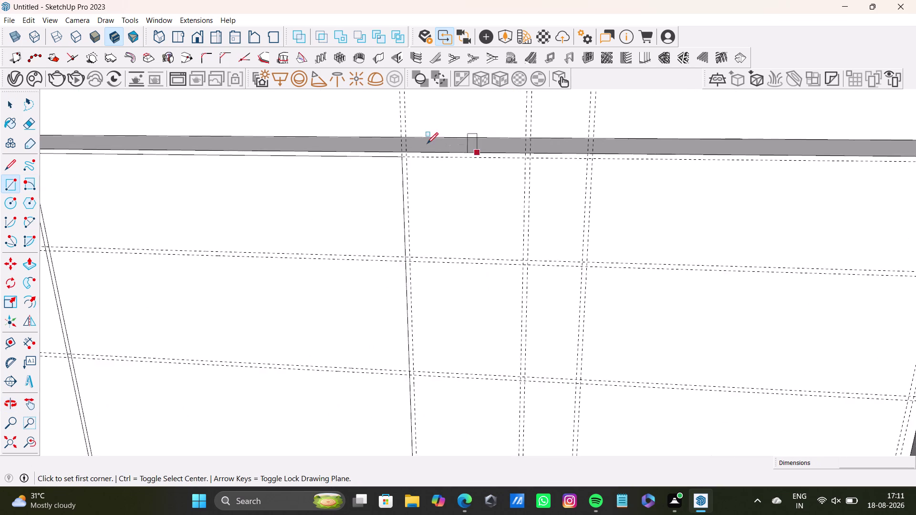
scroll(up, 3)
click(384, 160)
scroll(down, 3)
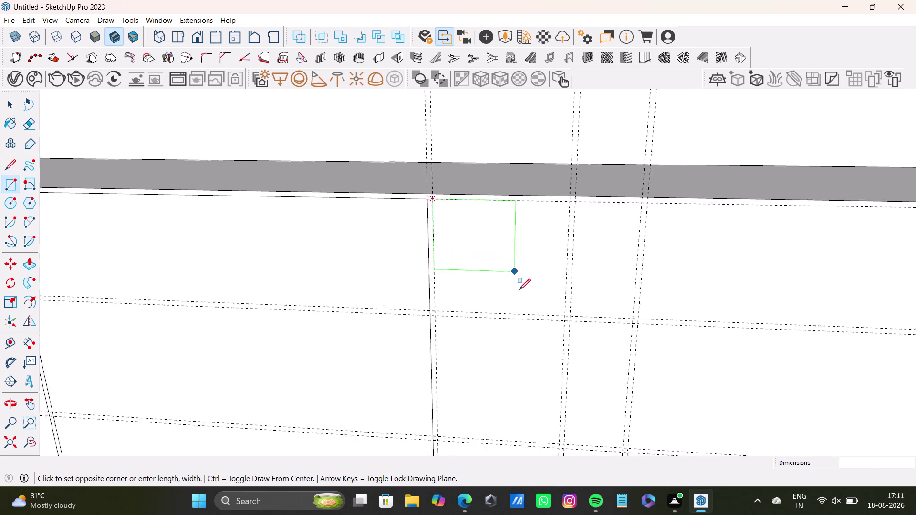
scroll(down, 3)
middle_drag(528, 338, 462, 221)
scroll(up, 3)
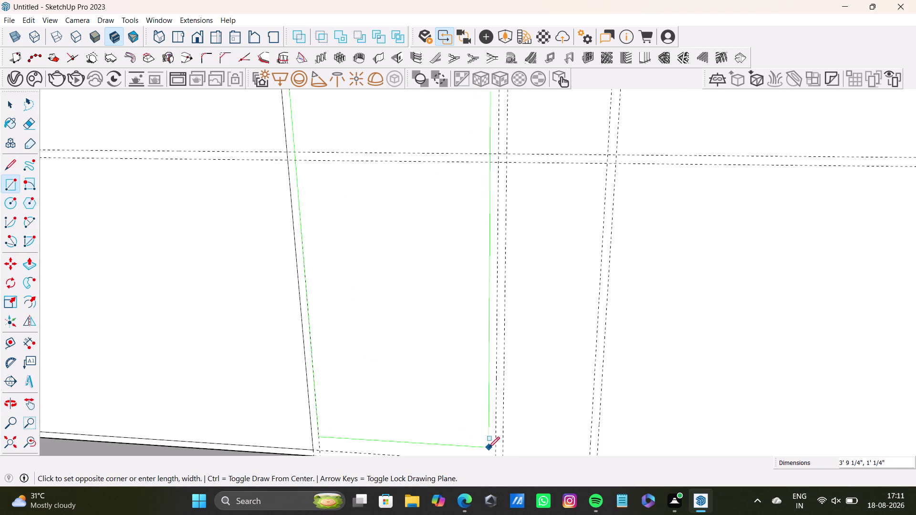
scroll(down, 3)
middle_drag(488, 448, 471, 361)
scroll(up, 3)
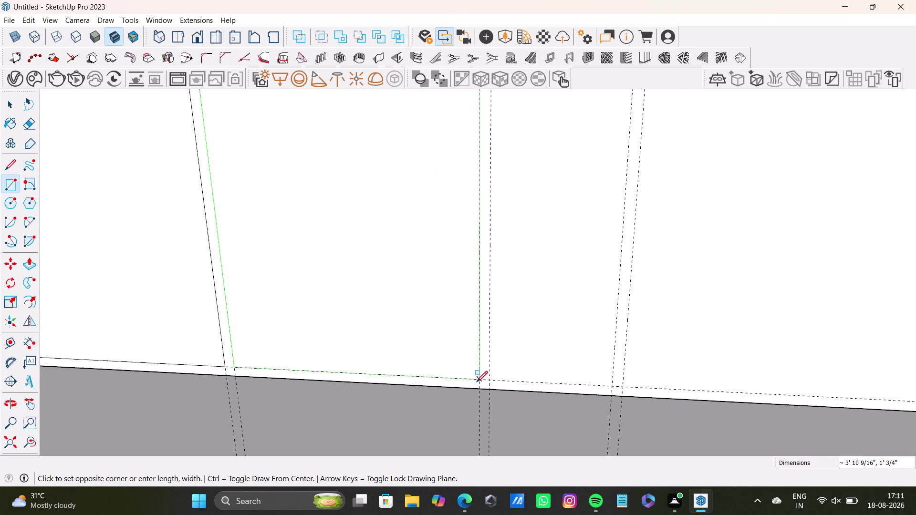
click(476, 381)
key(space)
Add a further panel rectangle running from the top edge guide to the base.
scroll(down, 3)
middle_drag(366, 225, 346, 417)
drag(7, 181, 22, 184)
scroll(up, 3)
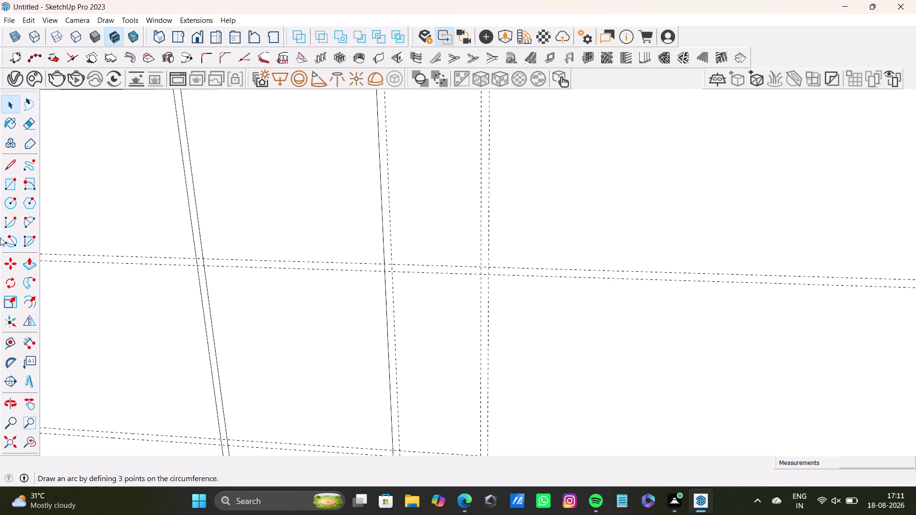
drag(8, 184, 16, 183)
scroll(up, 3)
middle_drag(372, 214, 361, 374)
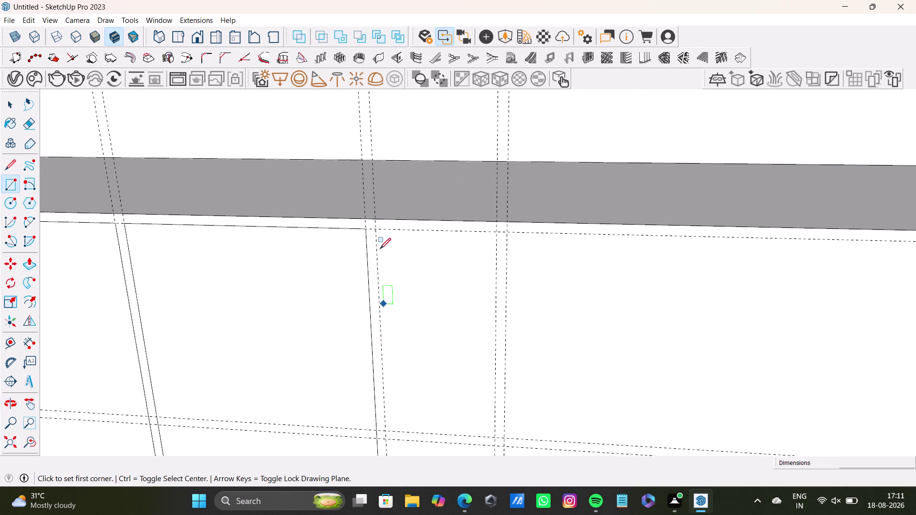
scroll(up, 3)
click(375, 220)
scroll(down, 3)
middle_drag(482, 343, 478, 288)
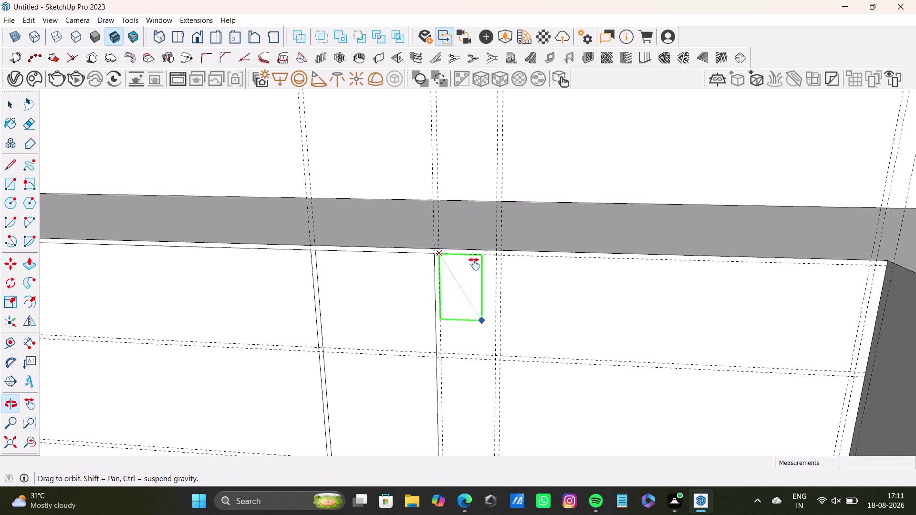
middle_drag(478, 287, 461, 194)
scroll(down, 3)
scroll(down, 3)
middle_drag(473, 340, 445, 170)
scroll(up, 3)
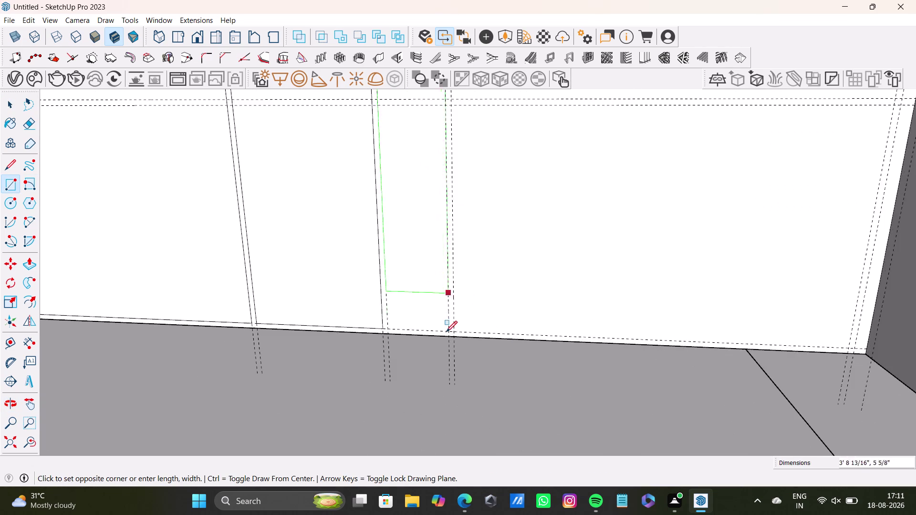
scroll(up, 3)
click(452, 332)
key(space)
Draw the right-end panel along the reveal guides, then view the whole sofa.
scroll(down, 3)
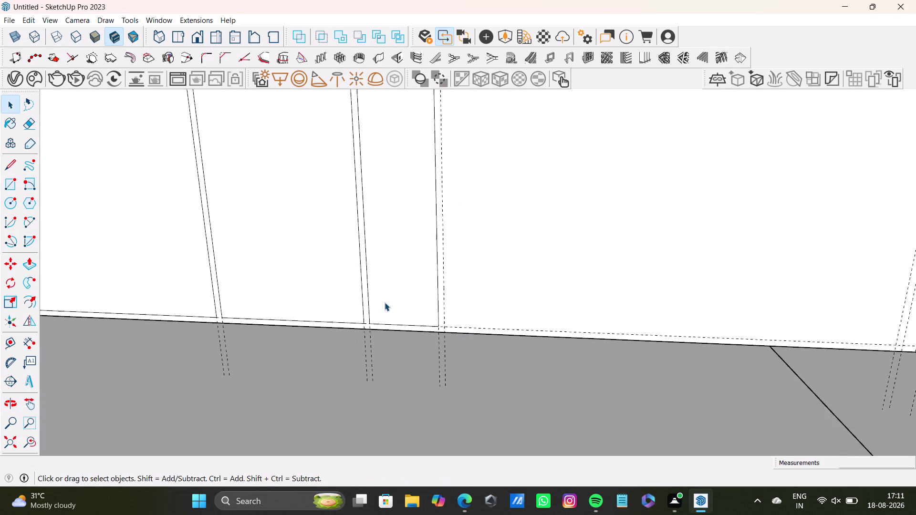
scroll(down, 3)
middle_drag(411, 199, 416, 370)
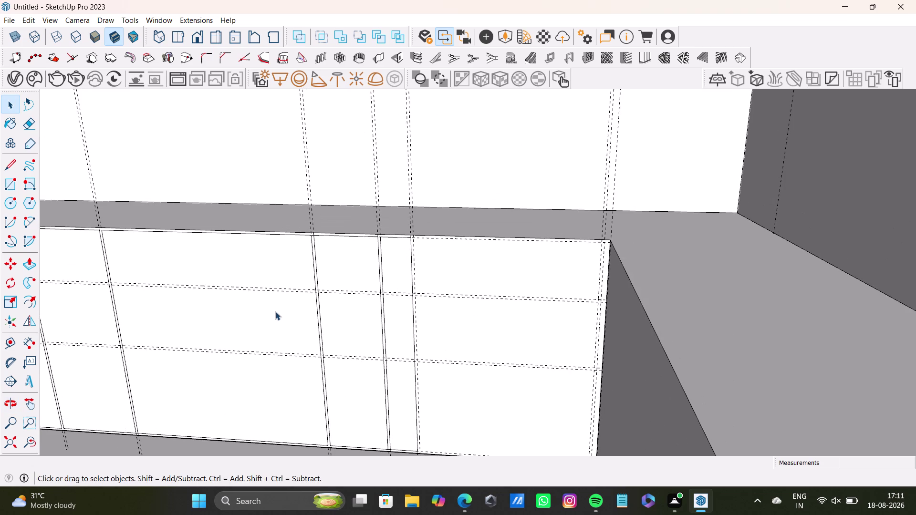
scroll(down, 3)
middle_drag(298, 272, 337, 254)
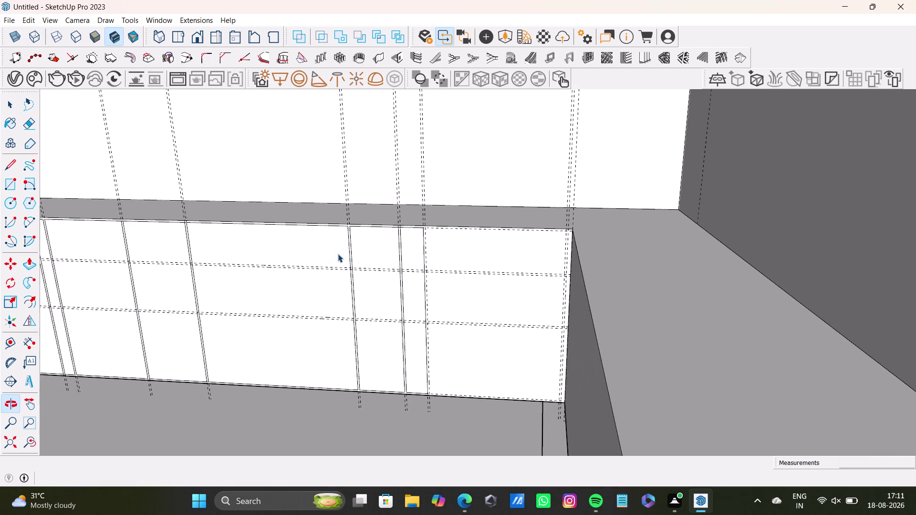
scroll(up, 3)
drag(6, 181, 20, 183)
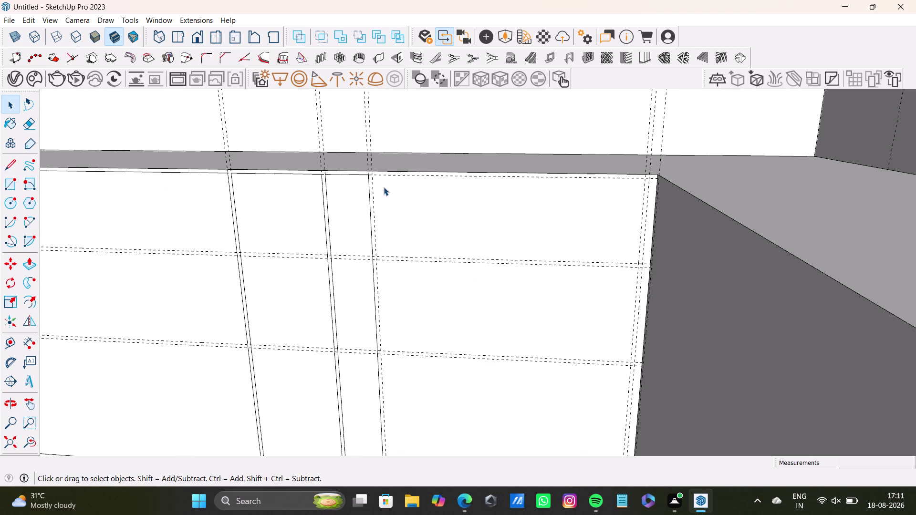
scroll(up, 3)
drag(11, 182, 19, 181)
scroll(up, 3)
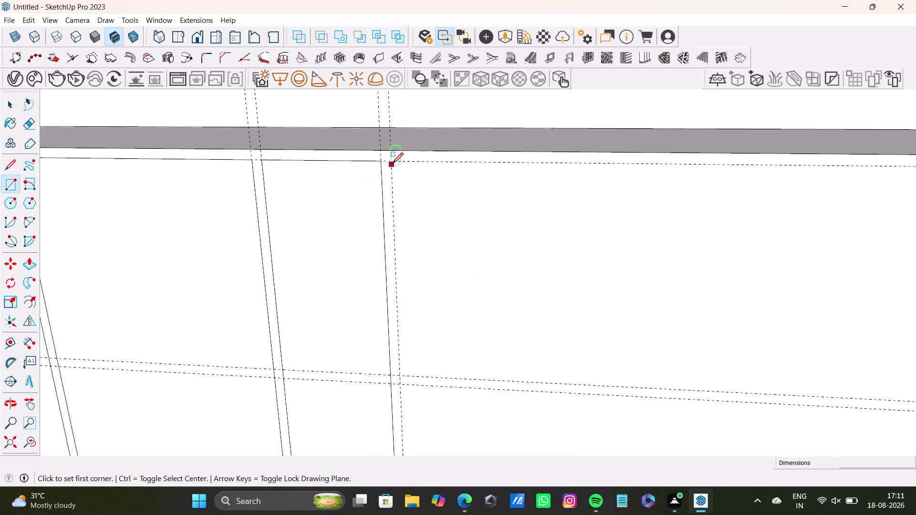
click(393, 163)
scroll(down, 3)
middle_drag(569, 354, 472, 207)
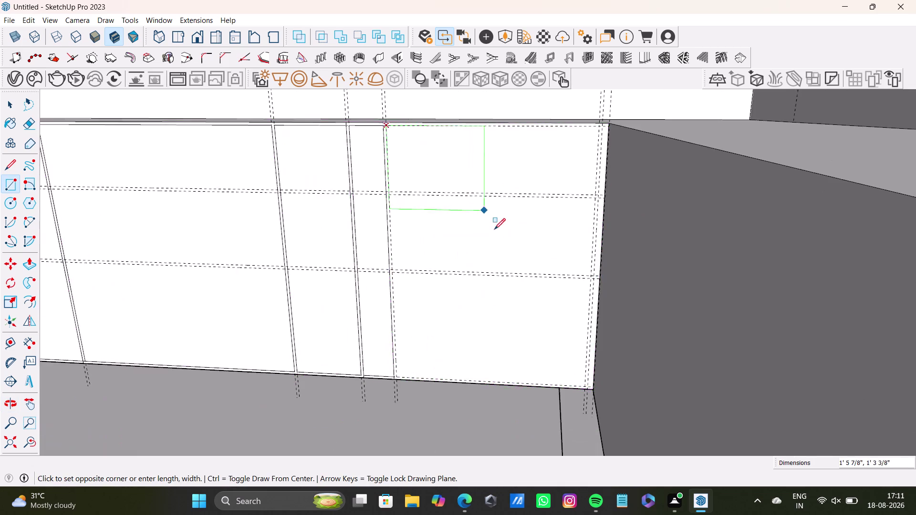
scroll(up, 3)
scroll(up, 3)
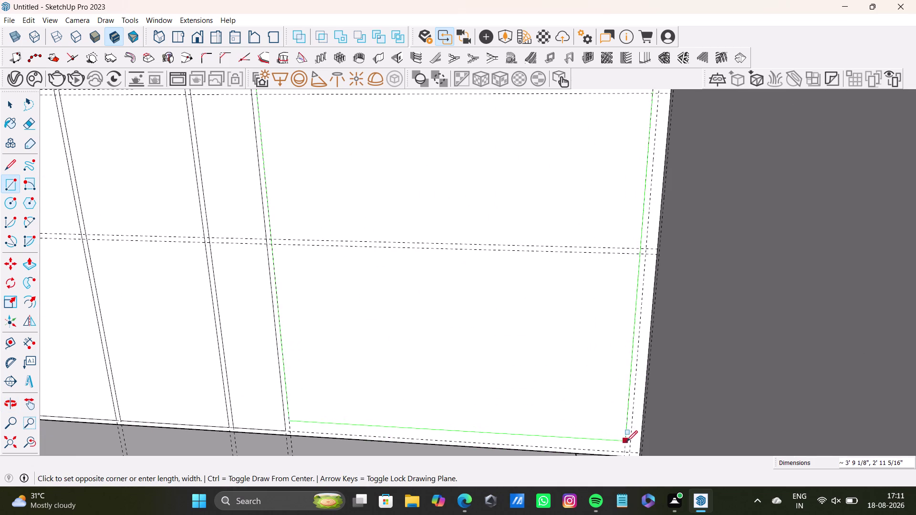
click(626, 450)
key(space)
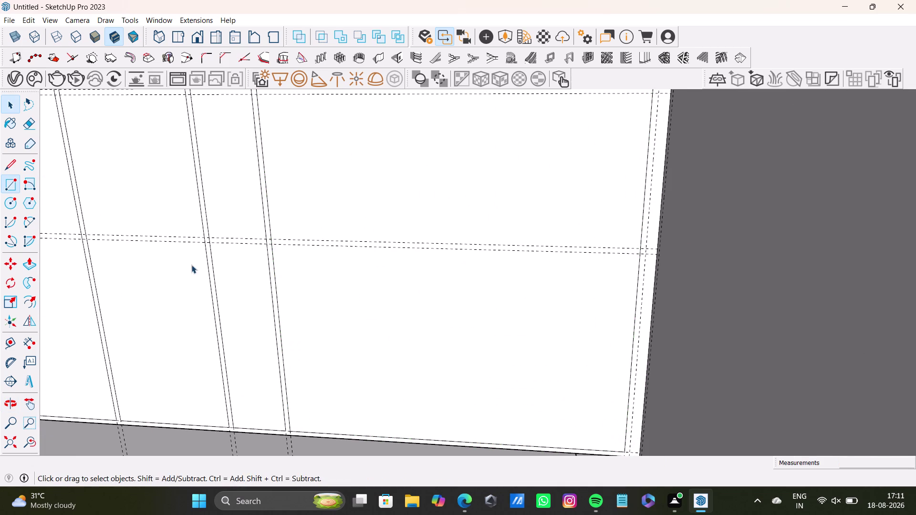
scroll(down, 3)
middle_drag(187, 262, 200, 265)
Draw the first rectangle on the back panel's middle section between guide intersections.
click(7, 446)
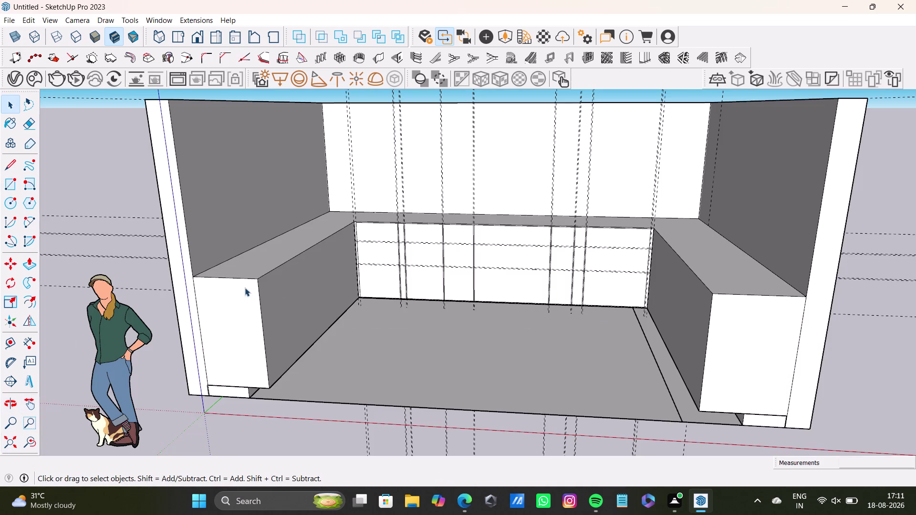
scroll(up, 3)
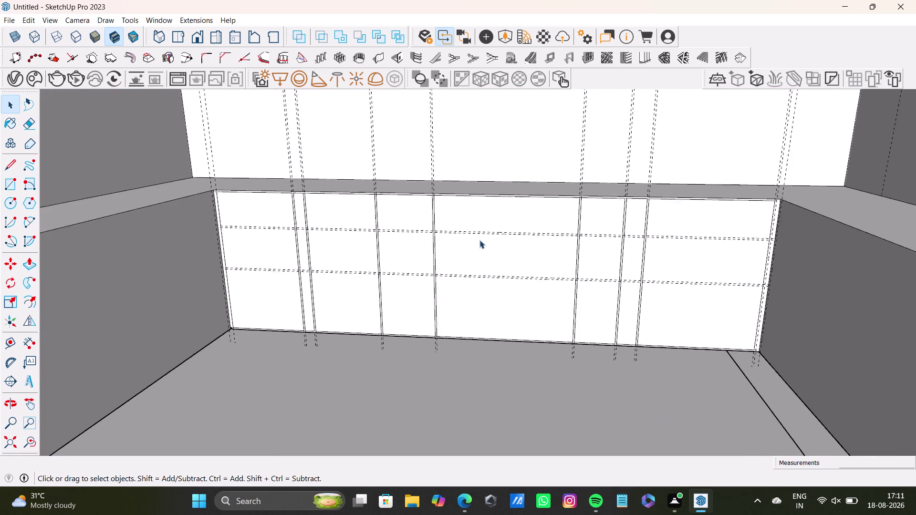
scroll(up, 3)
middle_drag(480, 240, 370, 293)
scroll(up, 3)
middle_drag(373, 302, 397, 220)
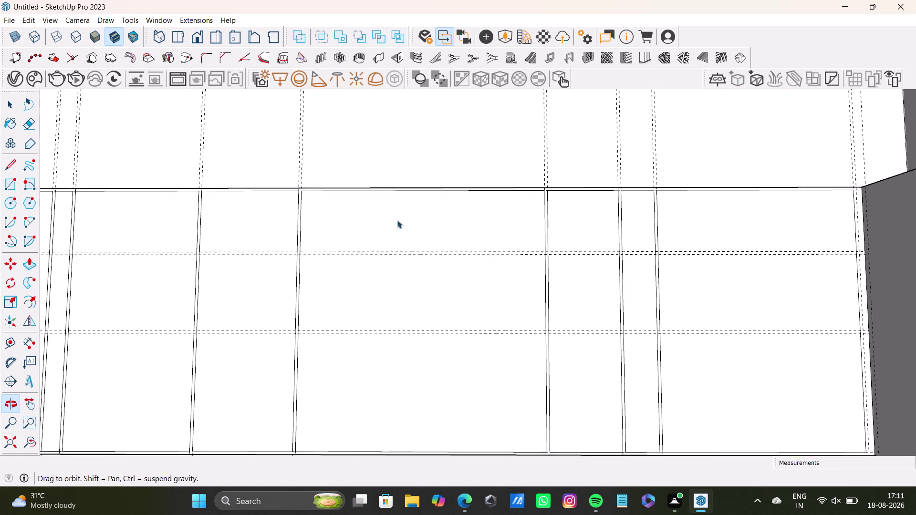
click(11, 182)
scroll(up, 3)
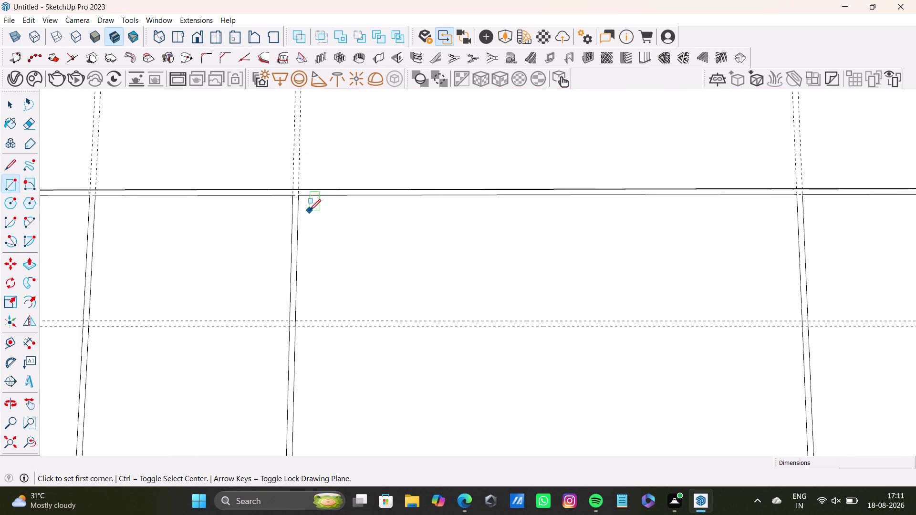
scroll(up, 3)
click(297, 193)
scroll(down, 3)
middle_drag(651, 309, 462, 309)
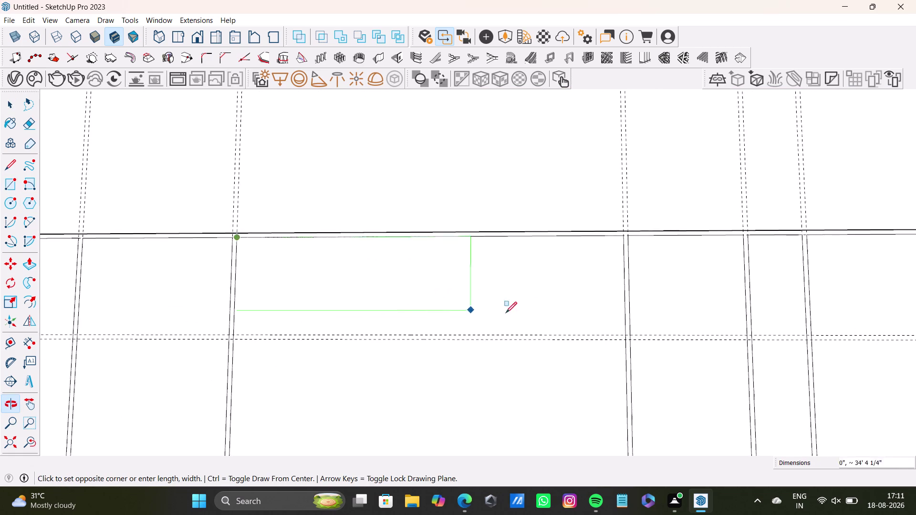
scroll(up, 3)
click(664, 339)
Add a second stacked rectangle ending at its lower guide corner.
scroll(down, 3)
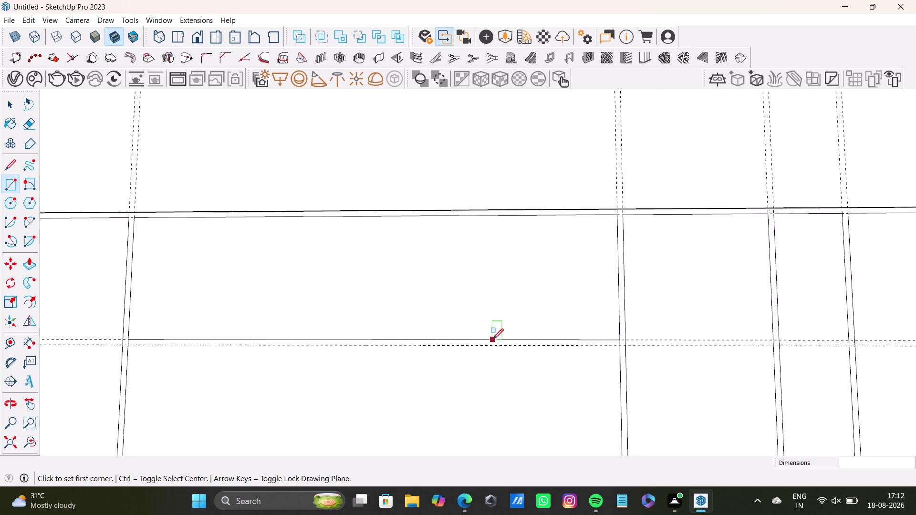
scroll(down, 3)
middle_drag(491, 340, 496, 167)
click(6, 177)
scroll(up, 3)
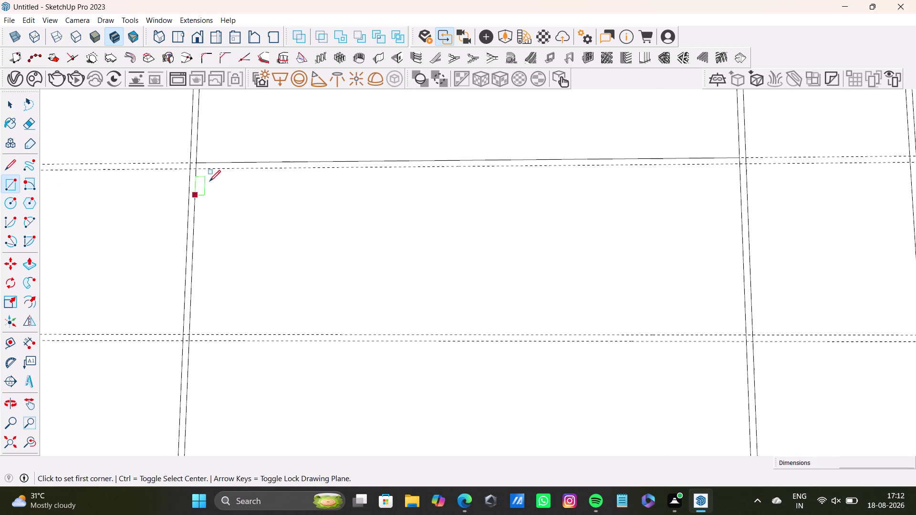
drag(195, 171, 201, 171)
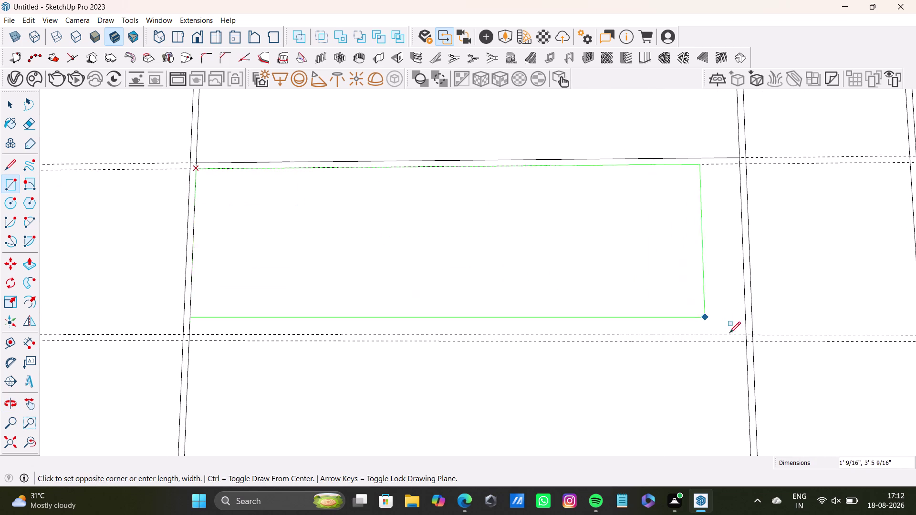
click(745, 333)
Redo a misstarted rectangle, drawing it from the guide crossing to the bottom edge.
scroll(down, 3)
middle_drag(555, 321, 535, 206)
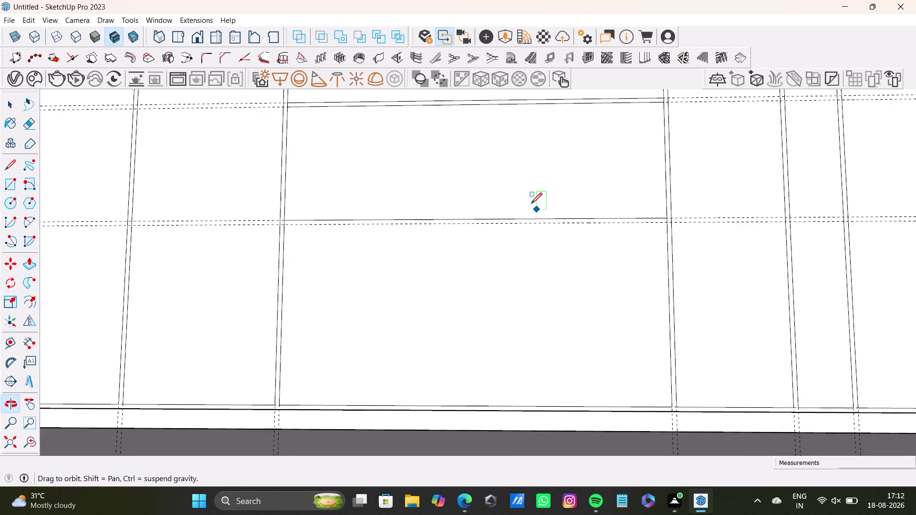
click(8, 183)
scroll(up, 3)
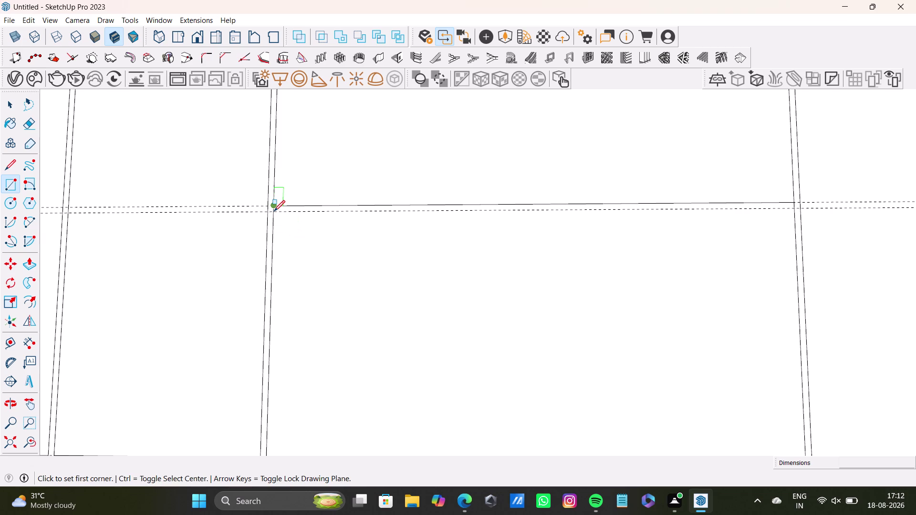
click(274, 211)
key(space)
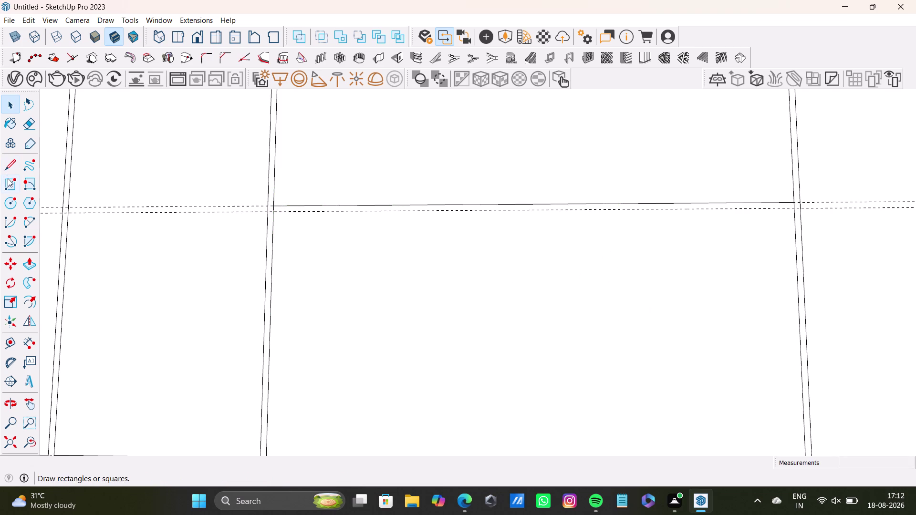
click(8, 178)
click(273, 215)
scroll(down, 3)
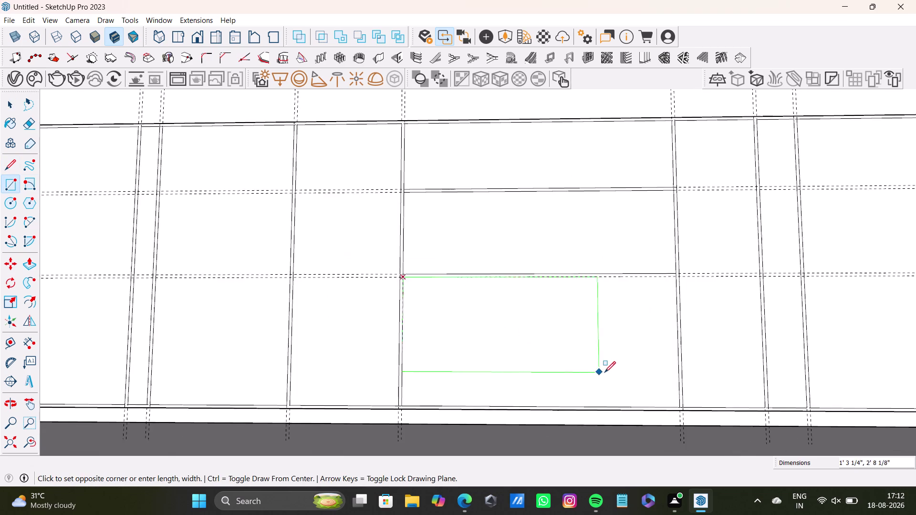
middle_drag(605, 373, 549, 322)
scroll(up, 3)
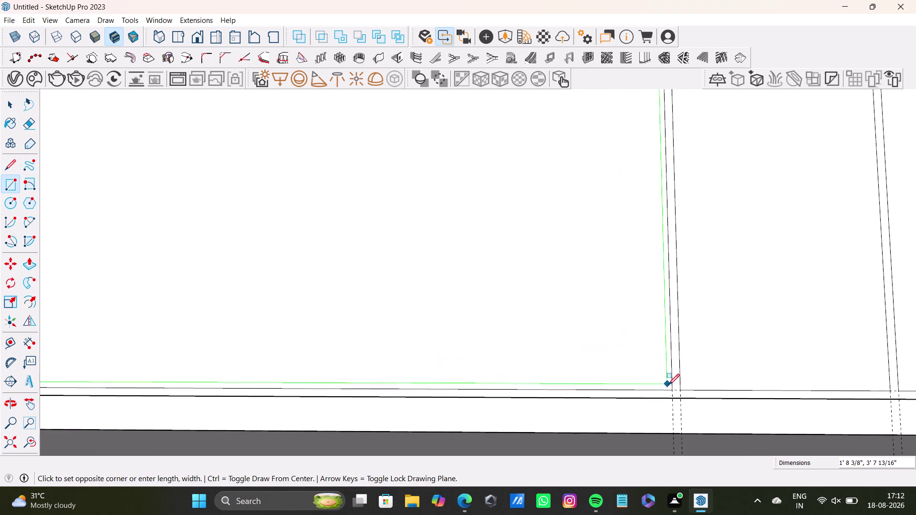
click(671, 387)
key(space)
Orbit out to check the new panels and select the leftmost panel face.
scroll(down, 3)
middle_drag(522, 303, 593, 415)
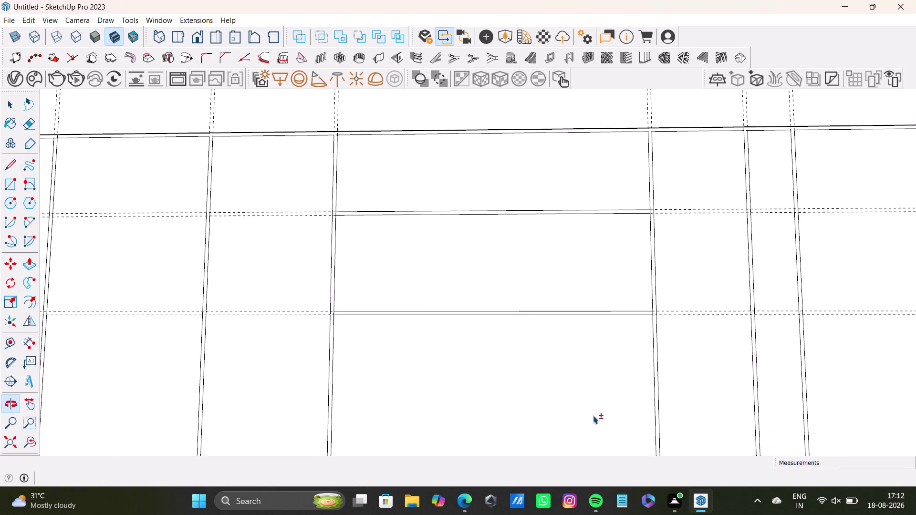
scroll(down, 3)
scroll(down, 3)
middle_drag(226, 254, 397, 277)
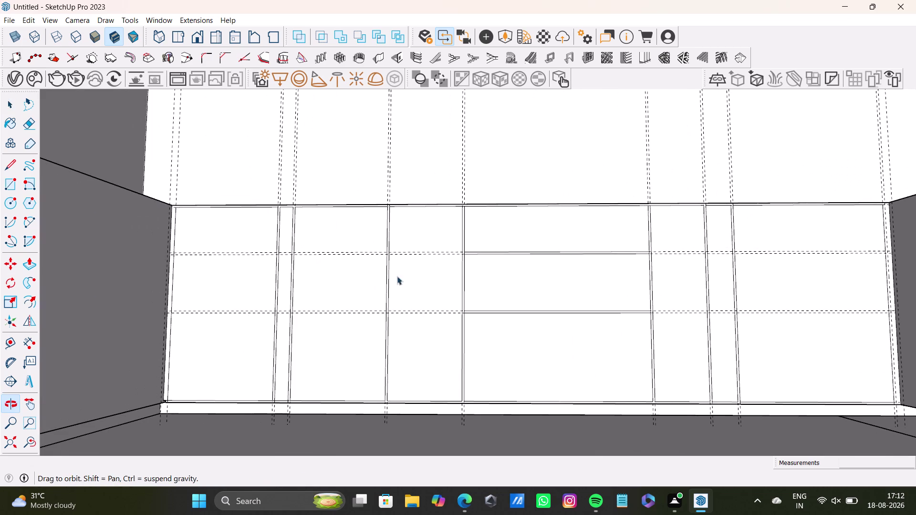
click(260, 243)
middle_drag(271, 239, 257, 314)
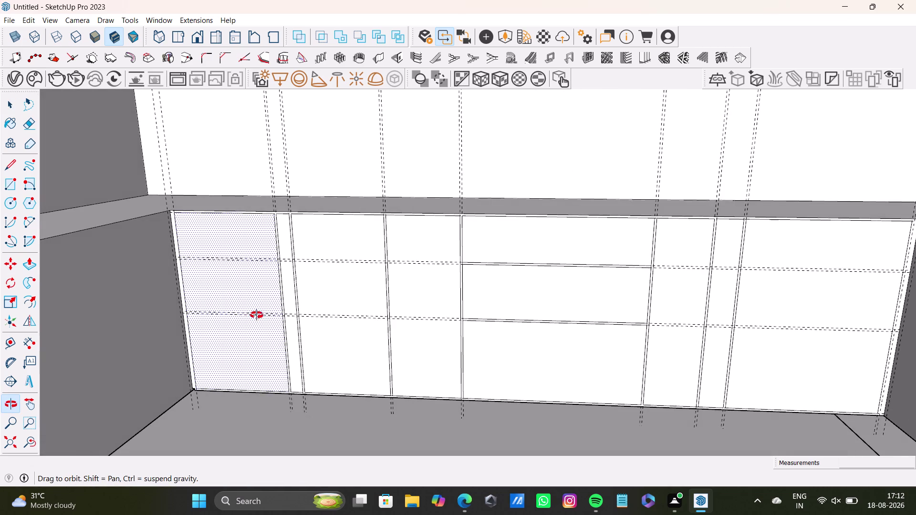
Pull the leftmost bench-front panel and its adjacent narrow strip outward as doors.
middle_drag(256, 314, 257, 336)
key(p)
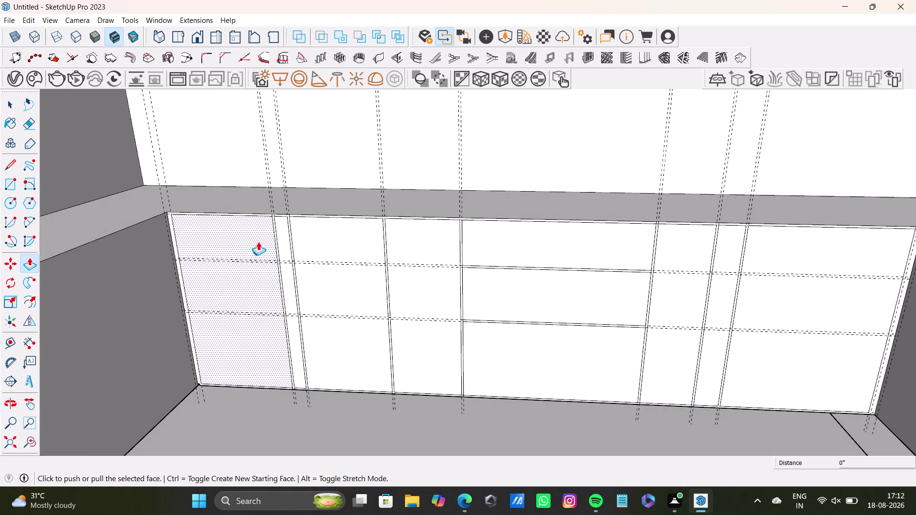
drag(258, 242, 256, 246)
key(space)
click(282, 232)
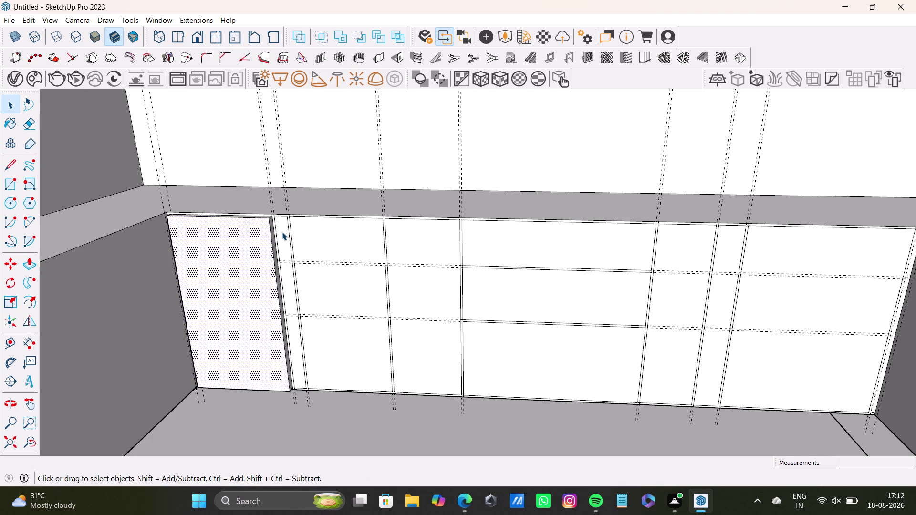
key(p)
drag(282, 232, 263, 231)
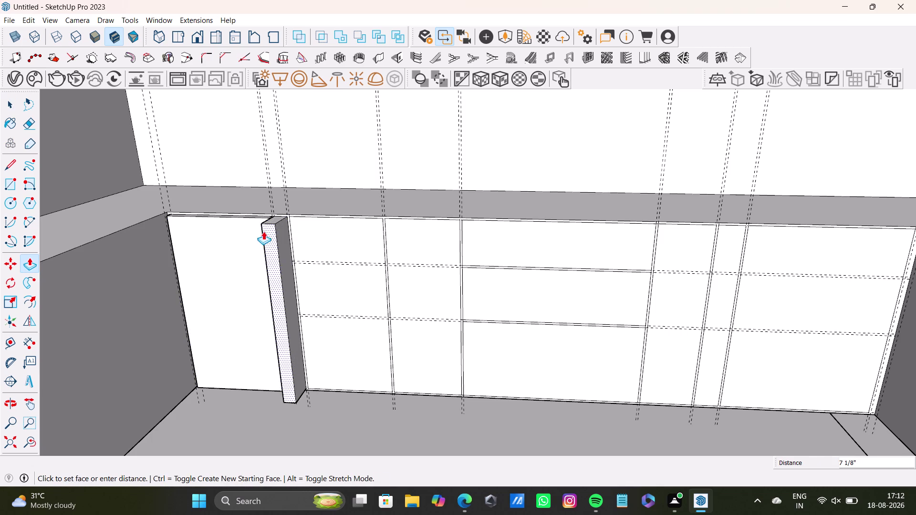
drag(263, 231, 250, 220)
key(space)
Pull the next two tall panels outward as doors.
click(326, 236)
key(p)
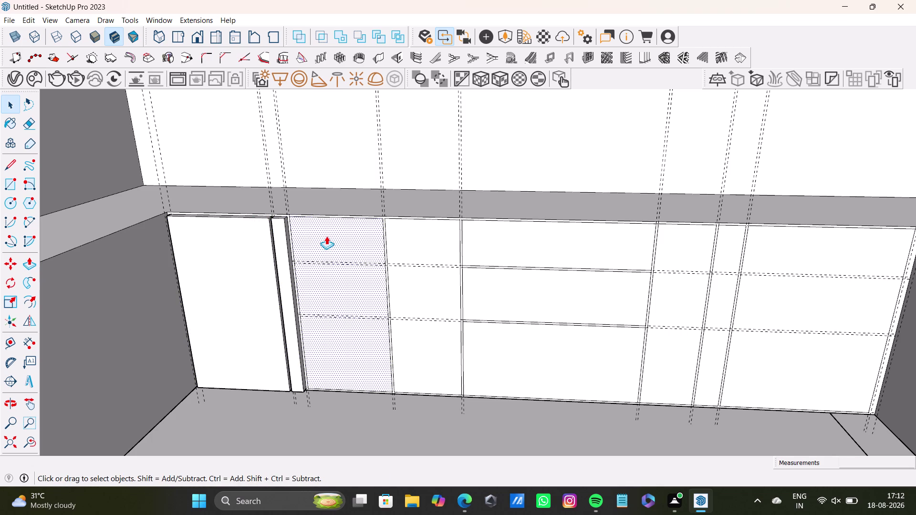
drag(327, 236, 277, 216)
key(space)
click(430, 241)
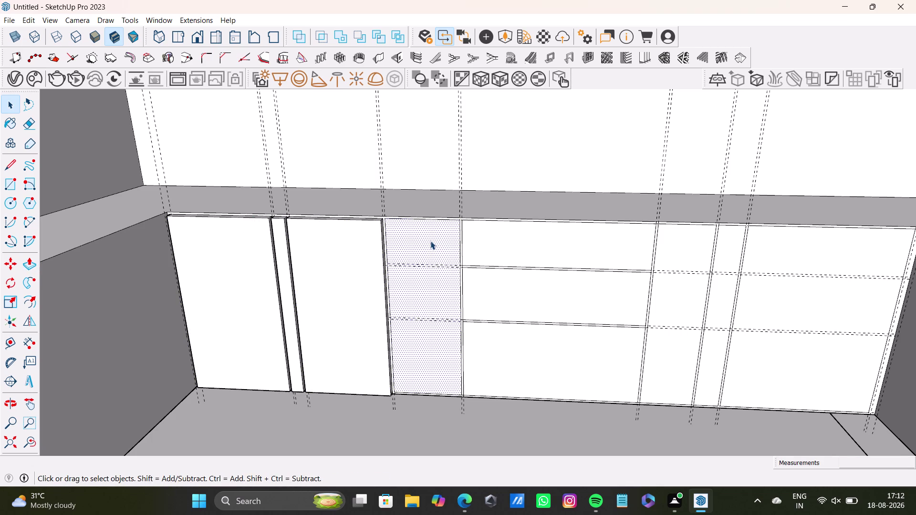
key(p)
drag(430, 241, 363, 219)
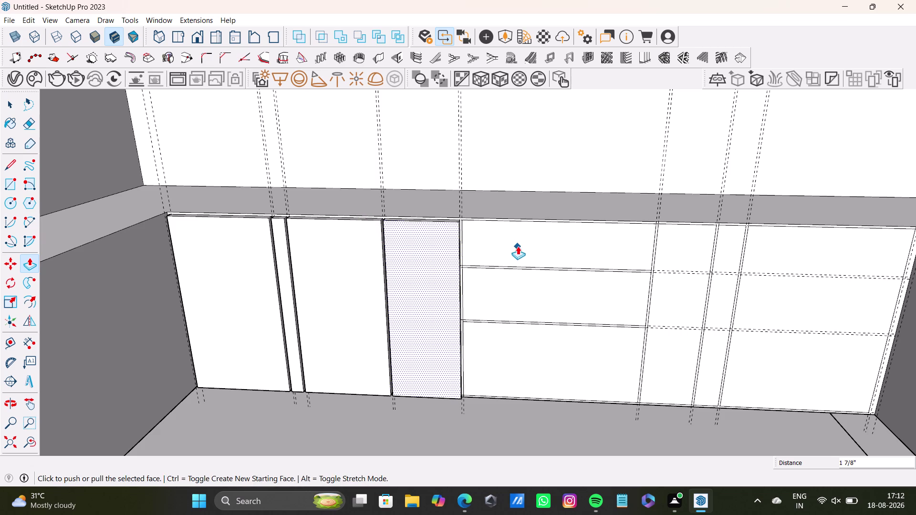
key(space)
Pull the top, middle and bottom drawer fronts outward.
click(518, 246)
key(p)
drag(518, 246, 432, 221)
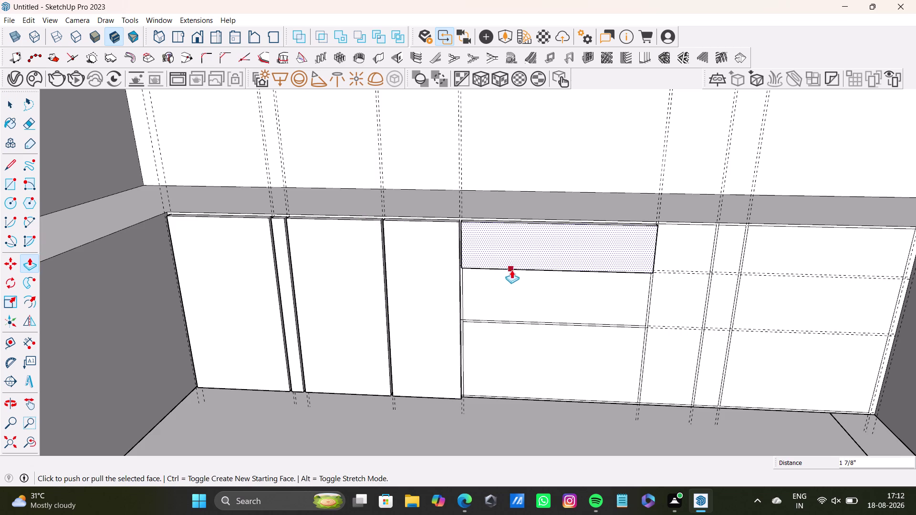
key(space)
click(514, 292)
key(p)
drag(514, 293, 439, 274)
key(space)
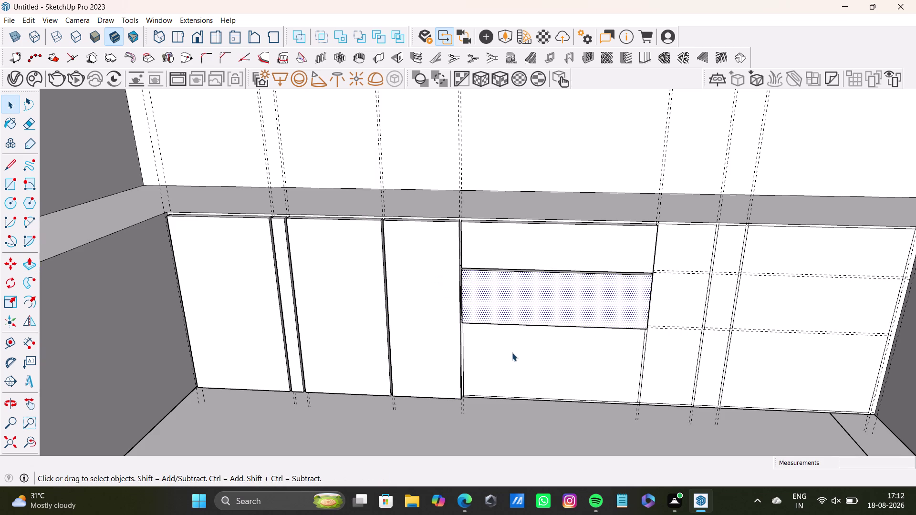
click(516, 356)
key(p)
drag(516, 356, 439, 335)
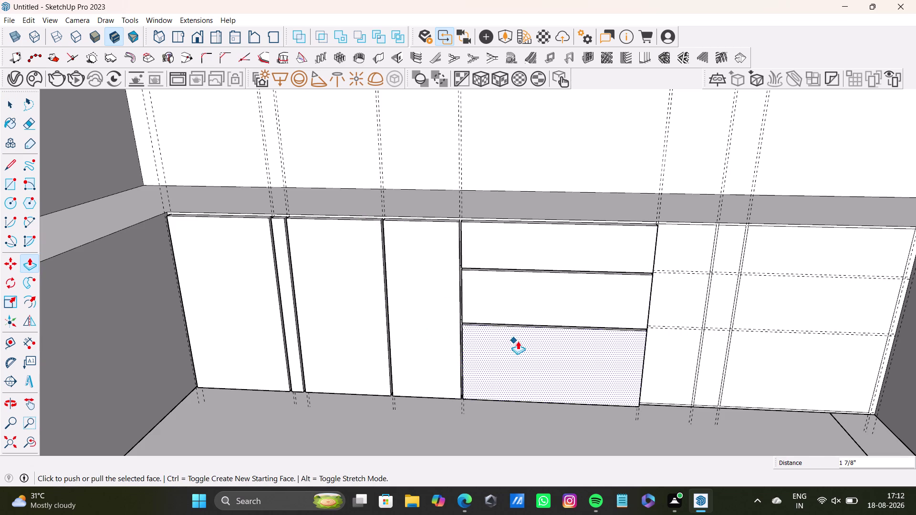
Pull out the two narrow panels beside the drawers.
scroll(down, 3)
middle_drag(527, 340, 440, 366)
scroll(up, 3)
key(space)
click(549, 299)
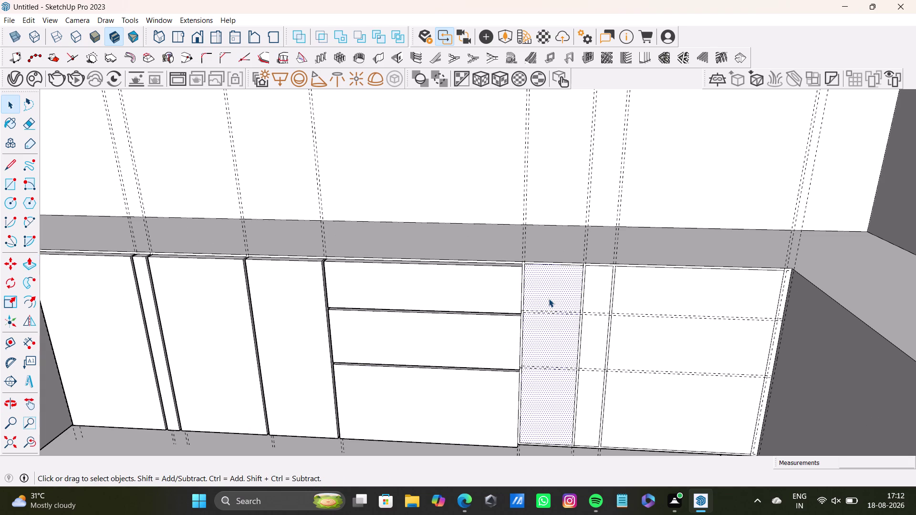
key(p)
drag(549, 299, 500, 286)
key(space)
click(594, 279)
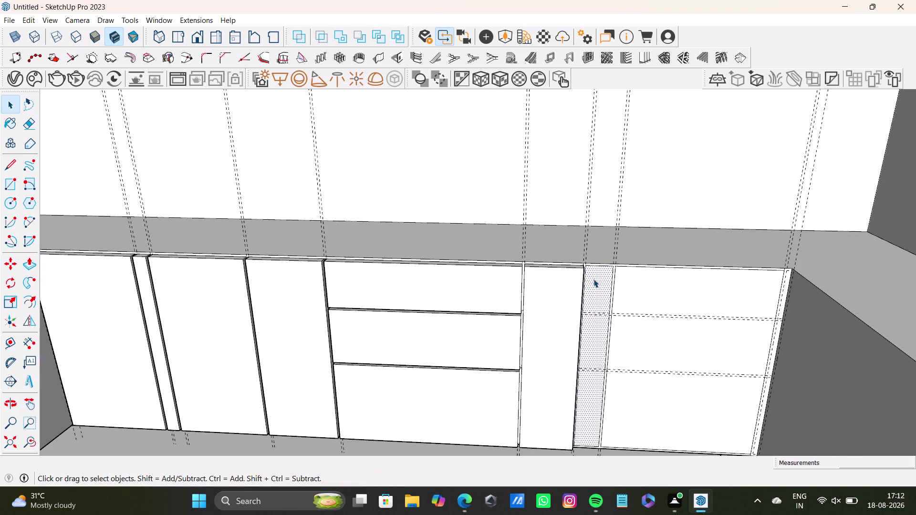
key(p)
drag(594, 279, 557, 276)
key(space)
Pull the large right-hand panel outward, checking its edge up close.
click(649, 281)
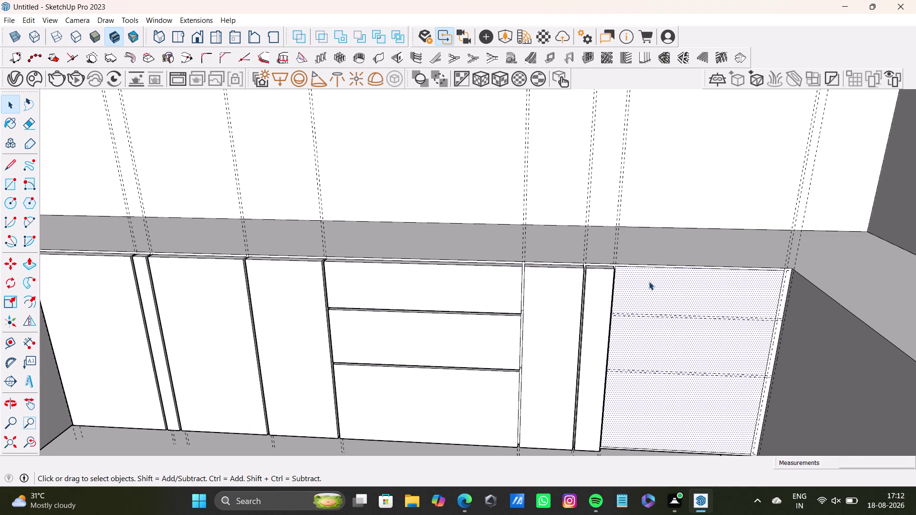
middle_drag(653, 352, 538, 340)
scroll(up, 3)
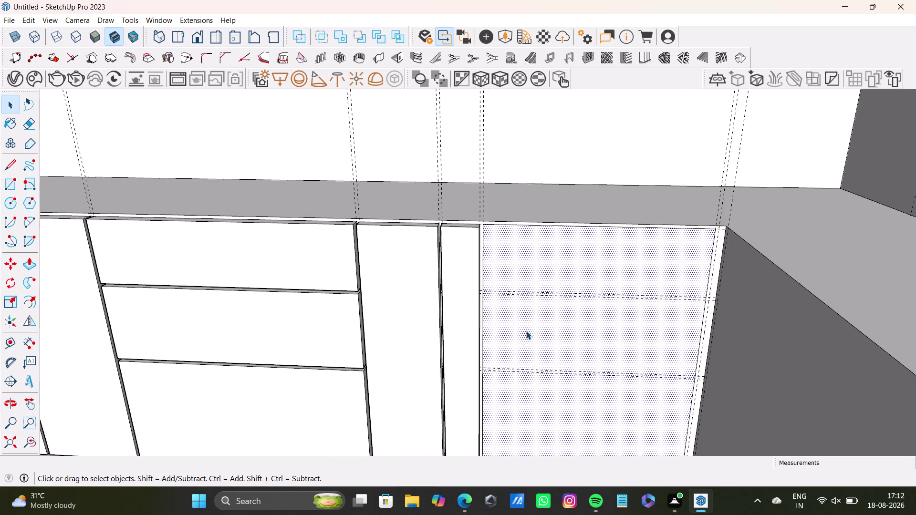
scroll(up, 3)
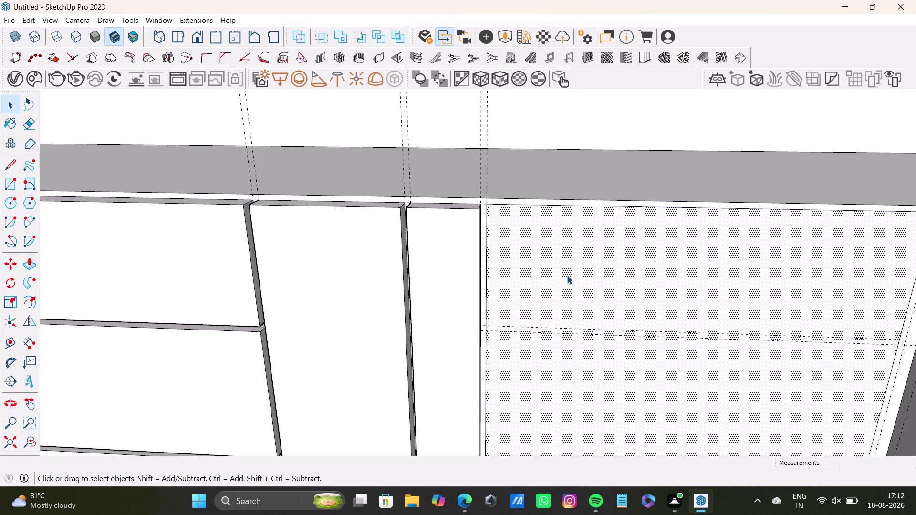
key(p)
drag(570, 275, 468, 261)
middle_drag(491, 279, 543, 345)
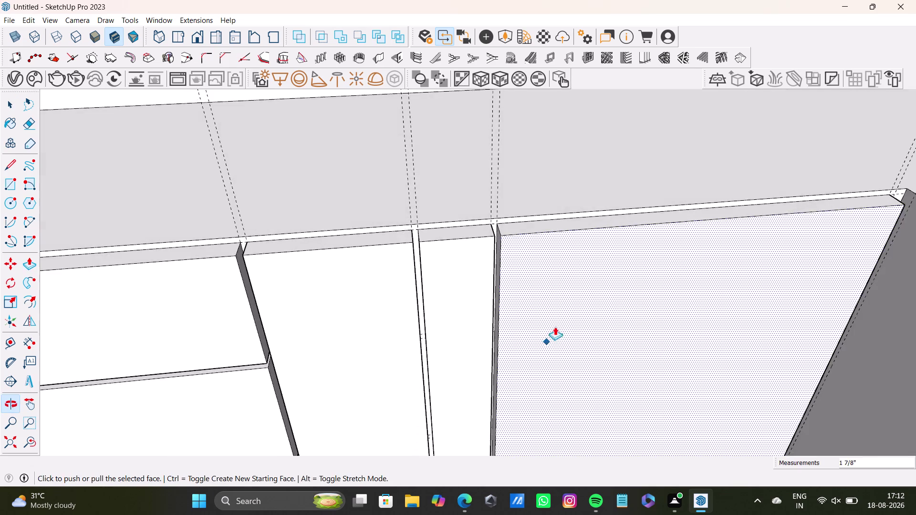
scroll(up, 3)
middle_drag(489, 211, 519, 215)
drag(482, 192, 502, 188)
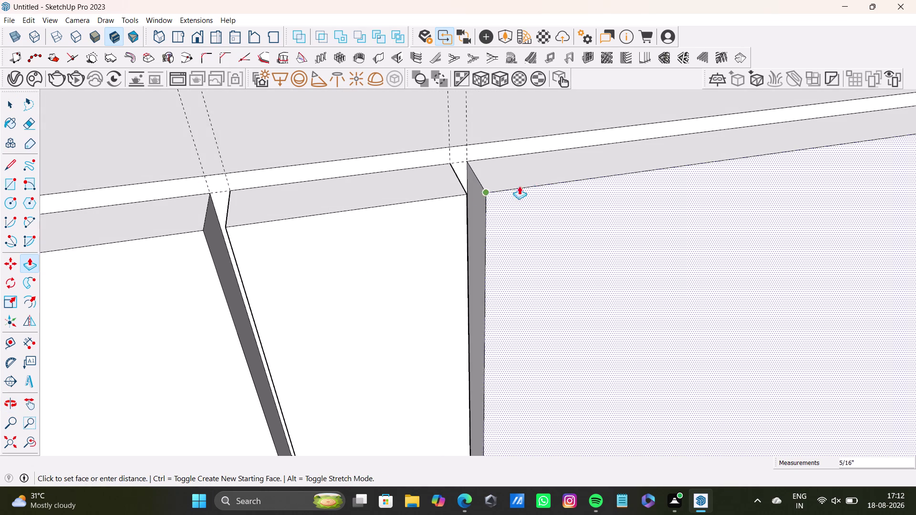
drag(503, 188, 529, 192)
key(space)
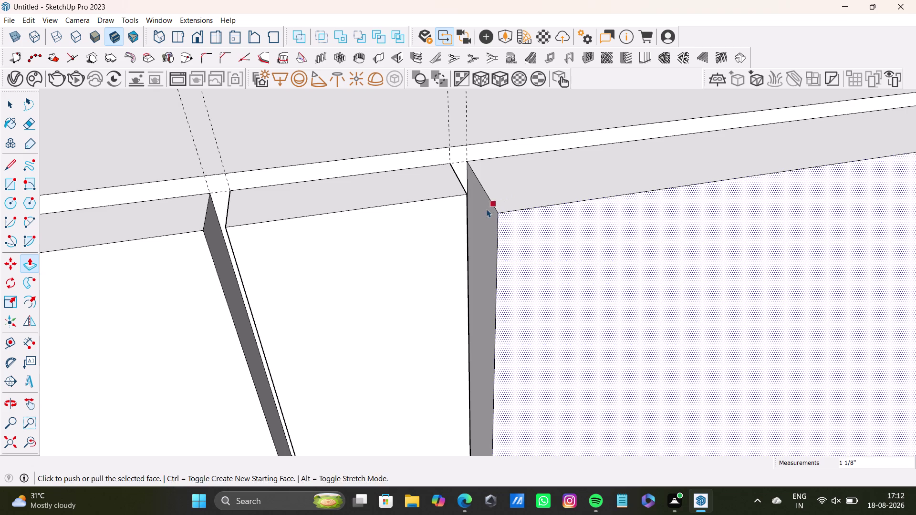
Pull the gap strip beside the large panel forward to close the gap.
click(481, 214)
key(p)
drag(481, 214, 601, 173)
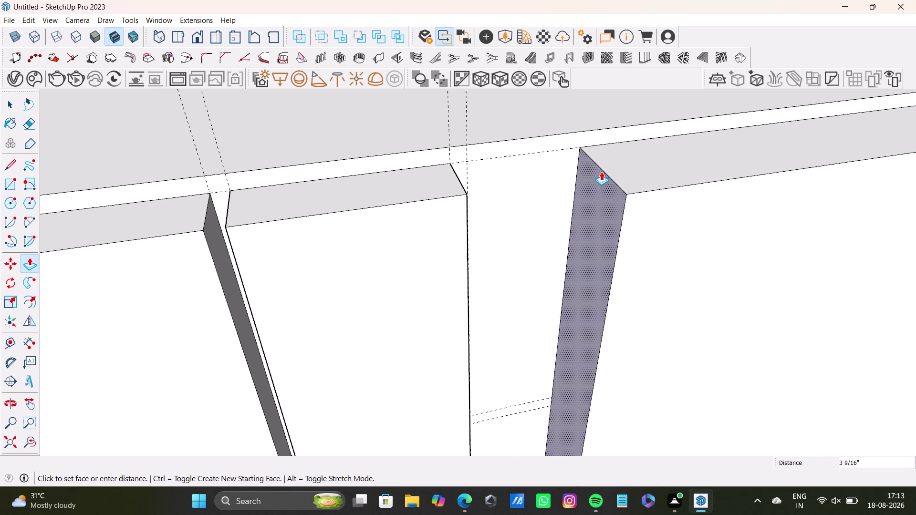
drag(600, 172, 626, 161)
scroll(down, 3)
middle_drag(700, 271, 551, 188)
scroll(up, 3)
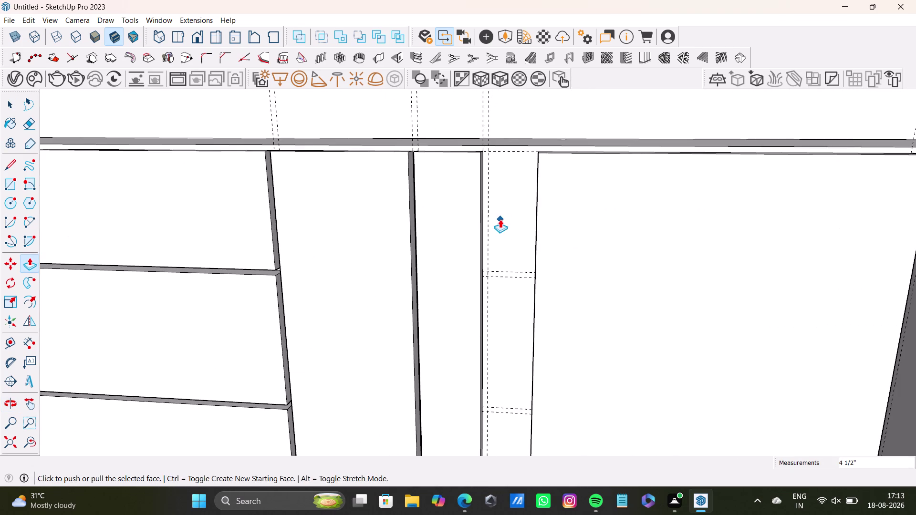
middle_drag(500, 219, 522, 384)
scroll(up, 3)
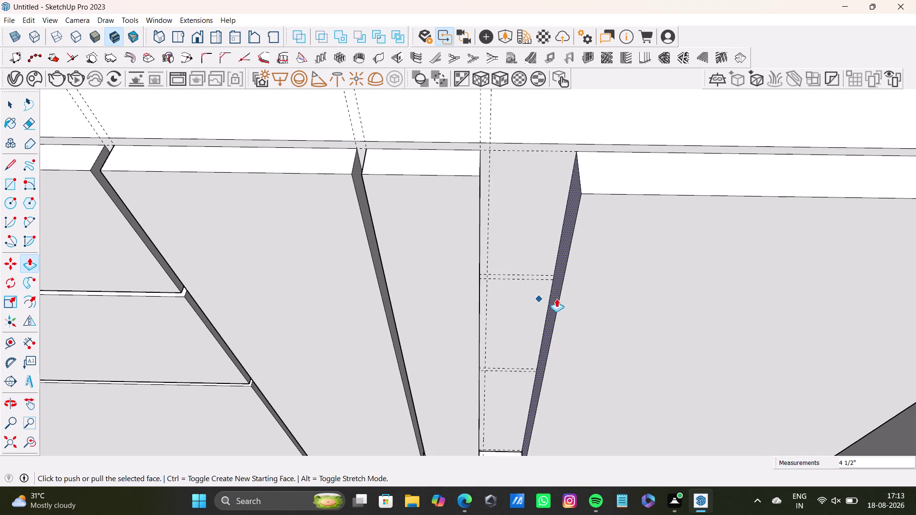
scroll(up, 3)
middle_drag(538, 291, 433, 299)
Pull the narrow side strip out flush with the doors.
key(space)
click(436, 200)
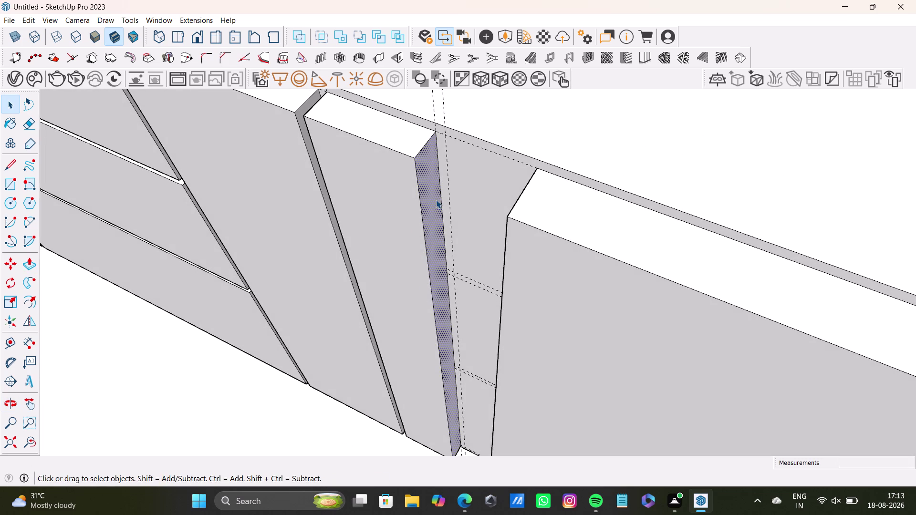
key(p)
drag(436, 200, 503, 226)
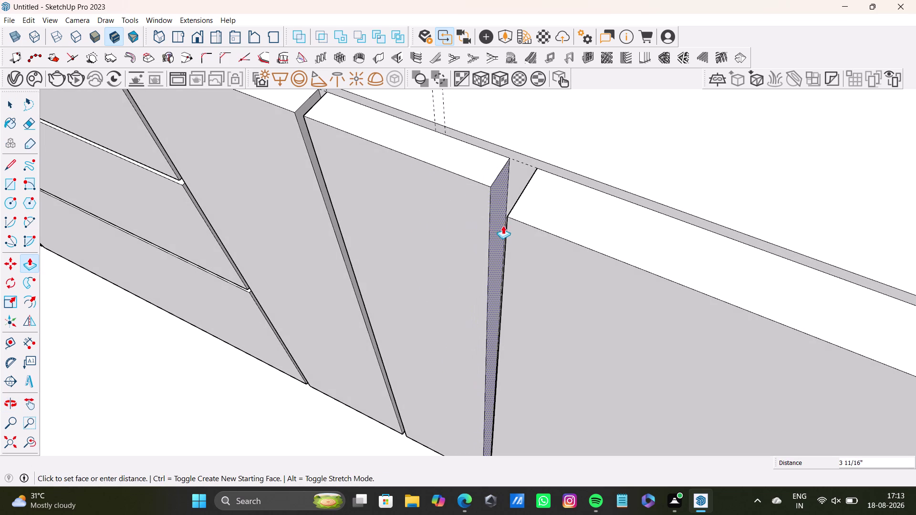
drag(502, 226, 513, 231)
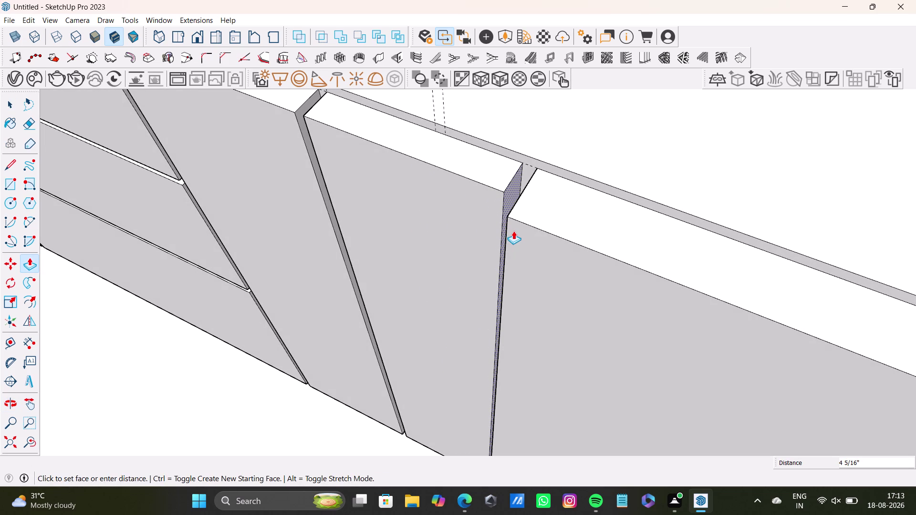
drag(514, 231, 510, 230)
key(space)
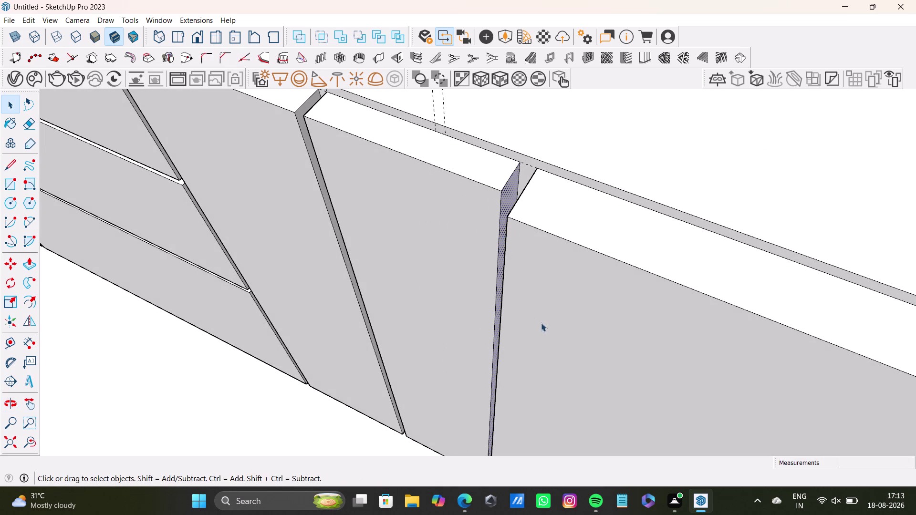
Pull the rightmost end panel face outward.
middle_drag(538, 323, 628, 305)
scroll(down, 3)
middle_drag(601, 291, 464, 290)
middle_drag(452, 302, 533, 304)
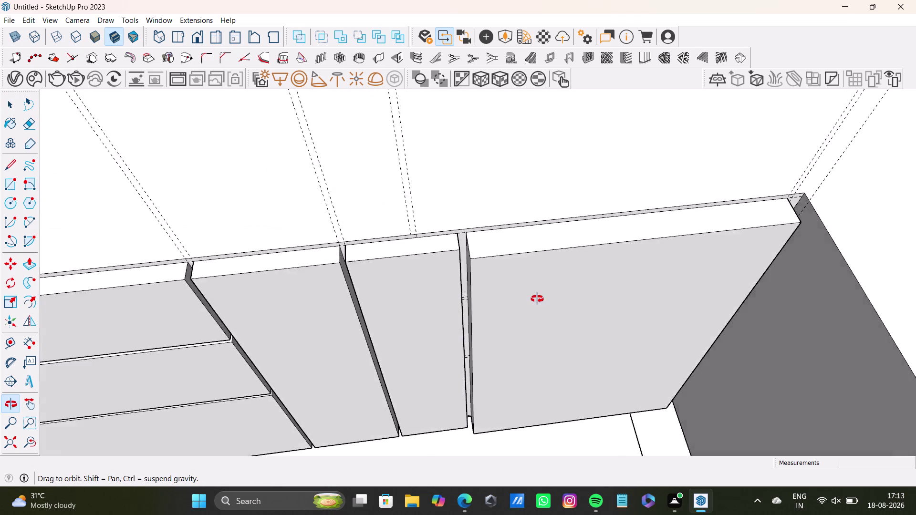
middle_drag(533, 305, 612, 275)
key(space)
click(595, 272)
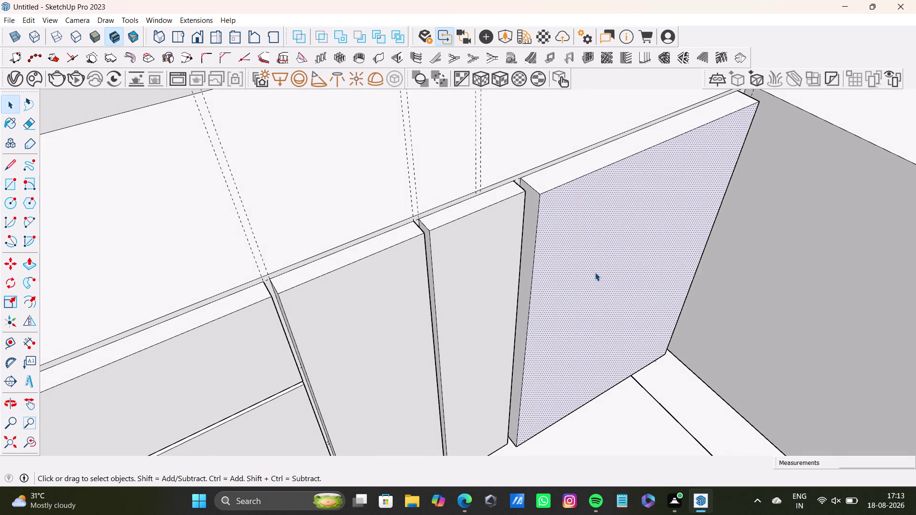
key(p)
drag(595, 273, 502, 259)
key(space)
Zoom and orbit out to view the whole sofa.
scroll(down, 3)
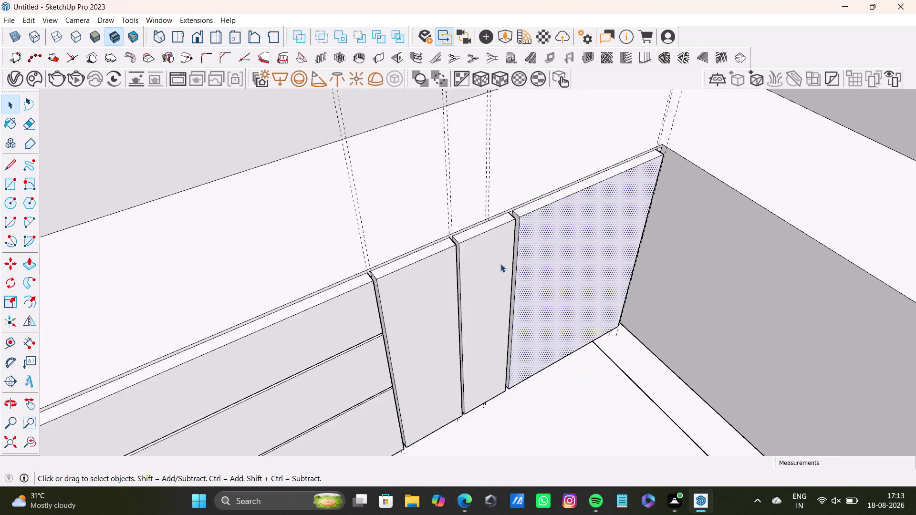
scroll(down, 3)
middle_drag(504, 266, 527, 191)
middle_drag(536, 239, 384, 230)
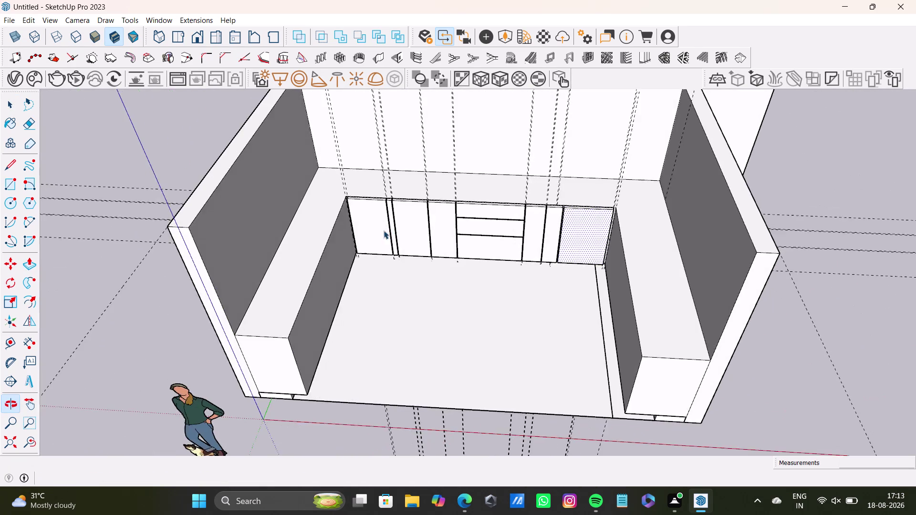
scroll(up, 3)
middle_drag(392, 226, 368, 139)
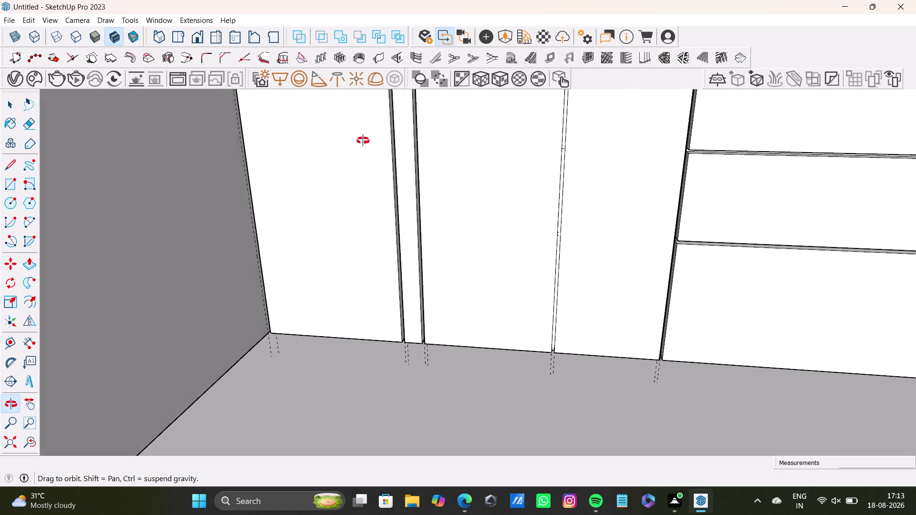
middle_drag(368, 140, 351, 305)
scroll(down, 3)
middle_drag(361, 302, 334, 201)
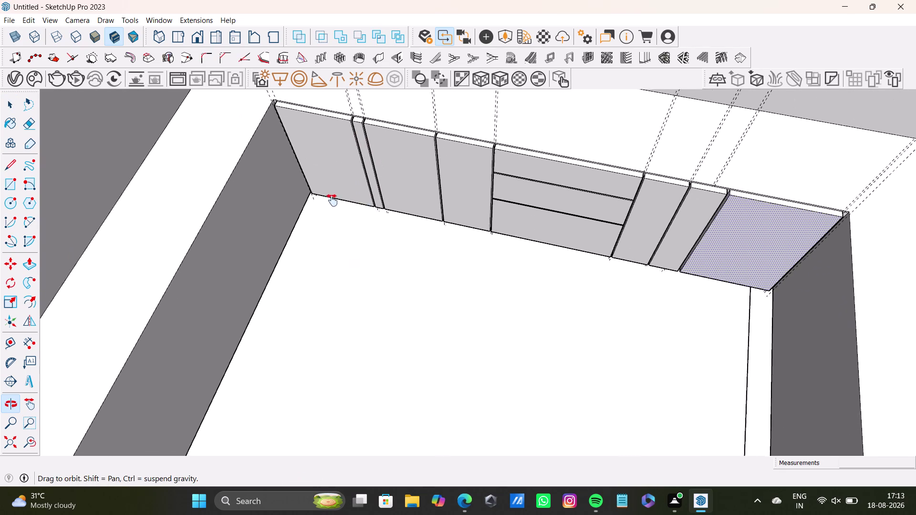
middle_drag(334, 201, 432, 260)
middle_drag(416, 278, 345, 251)
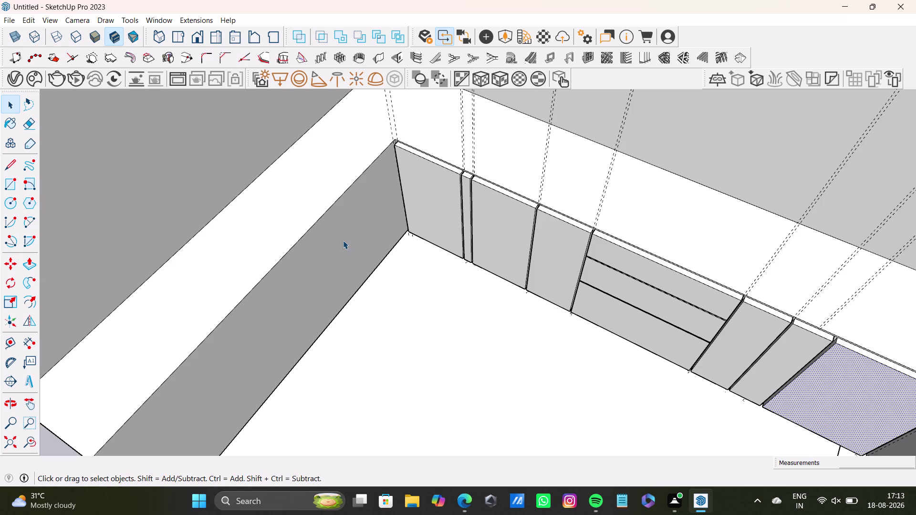
middle_drag(330, 340, 507, 321)
middle_drag(478, 350, 627, 359)
middle_drag(523, 370, 641, 358)
middle_drag(606, 291, 291, 398)
middle_drag(335, 381, 512, 364)
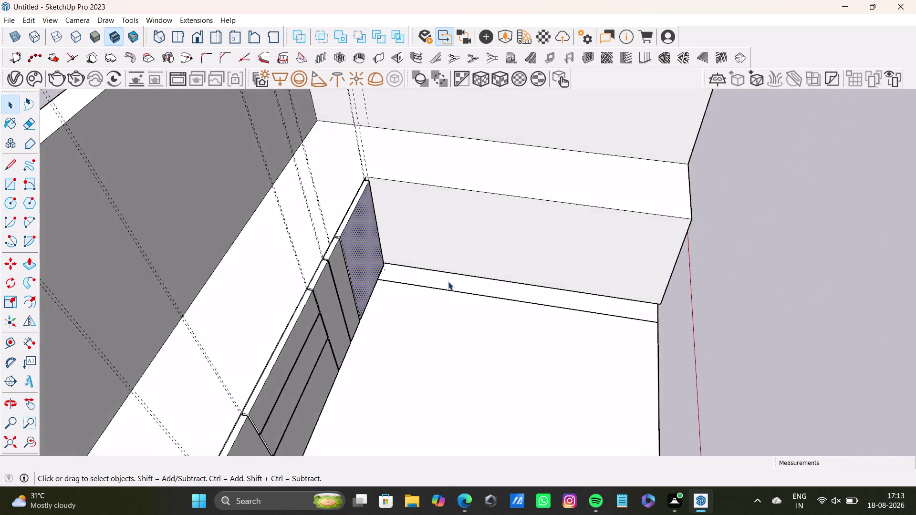
scroll(up, 3)
middle_drag(448, 281, 392, 356)
scroll(up, 3)
scroll(up, 3)
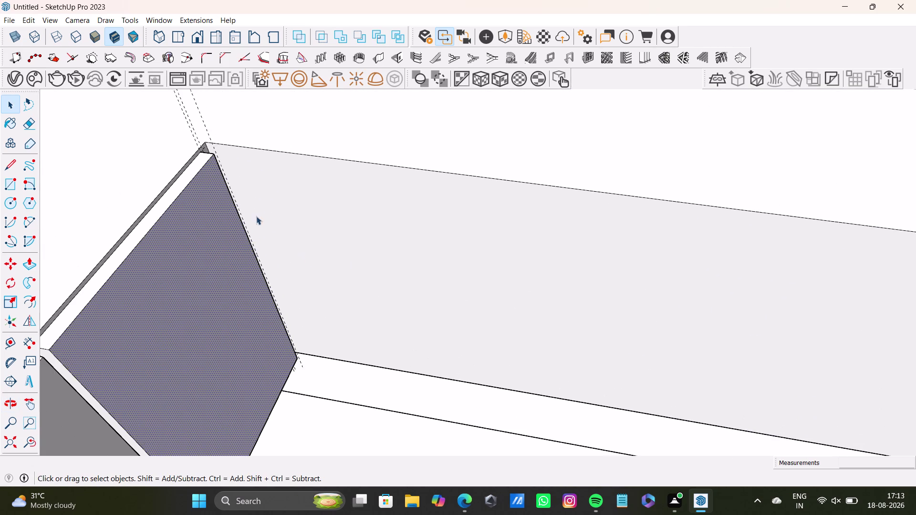
middle_drag(307, 257, 338, 232)
scroll(up, 3)
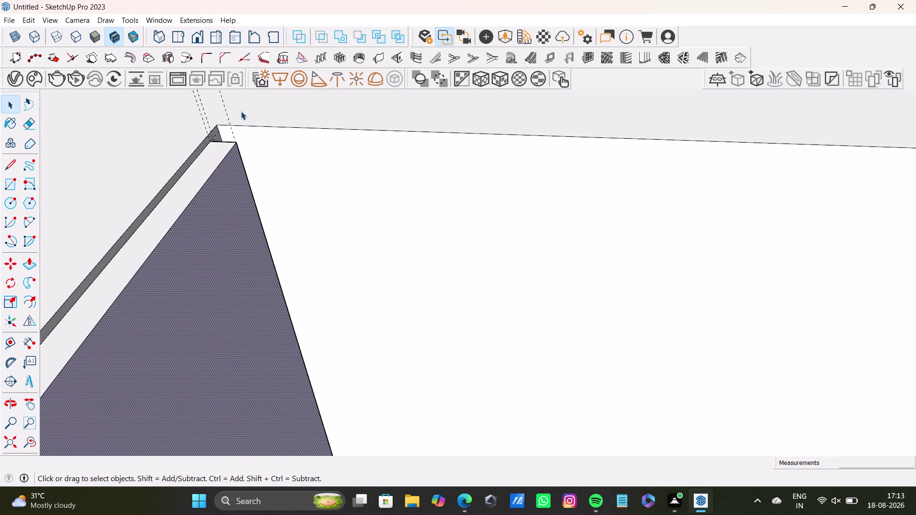
scroll(up, 3)
middle_drag(258, 208, 198, 327)
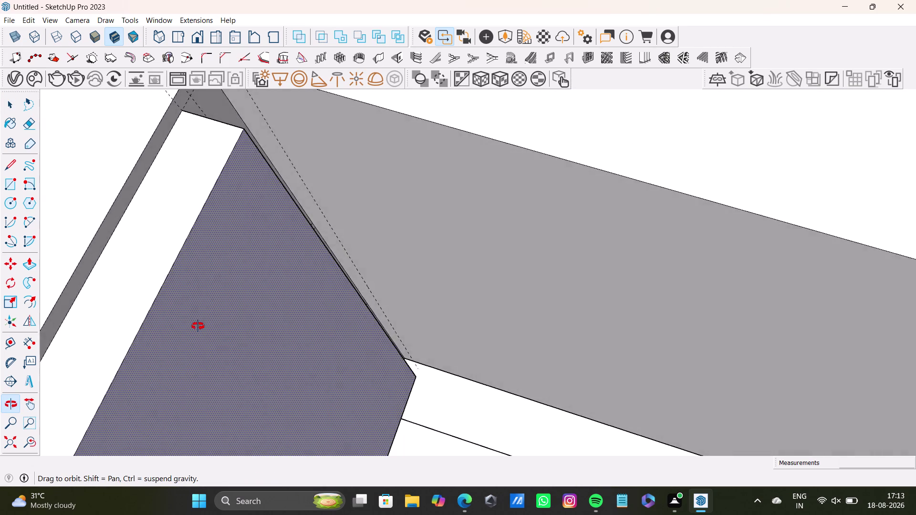
middle_drag(198, 327, 441, 255)
click(444, 277)
middle_drag(429, 373, 177, 248)
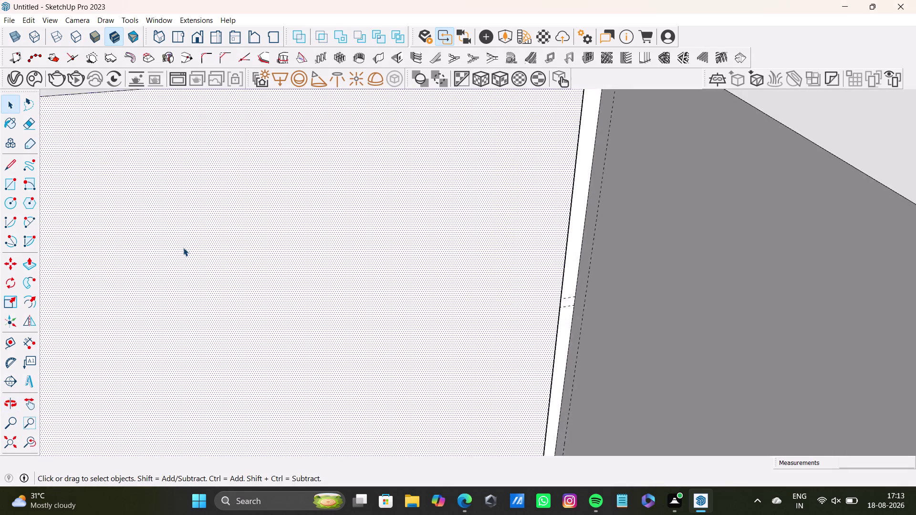
scroll(down, 3)
middle_drag(185, 248, 530, 304)
middle_drag(513, 313, 499, 314)
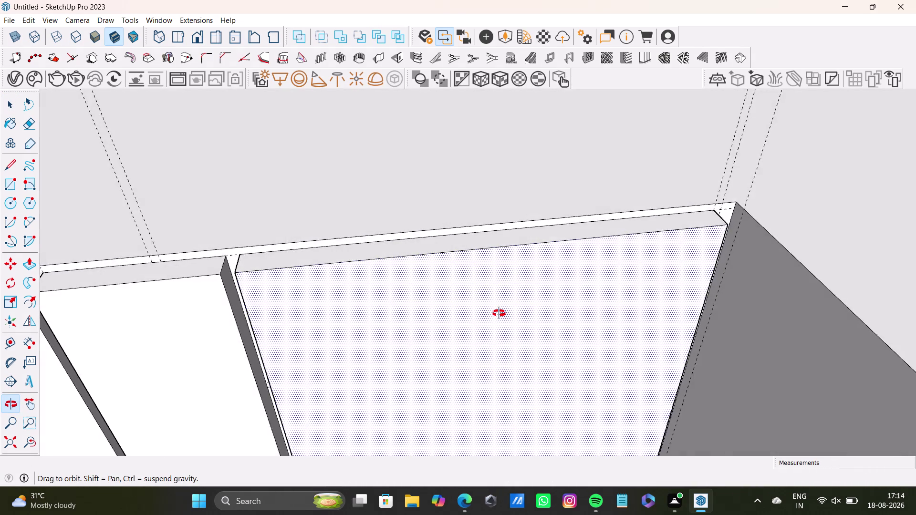
Pull the next two unpushed bench-front panels out 1 1/16".
middle_drag(499, 313, 480, 319)
key(space)
click(492, 314)
key(p)
drag(492, 315, 495, 304)
key(space)
middle_drag(350, 310, 485, 285)
key(space)
click(330, 307)
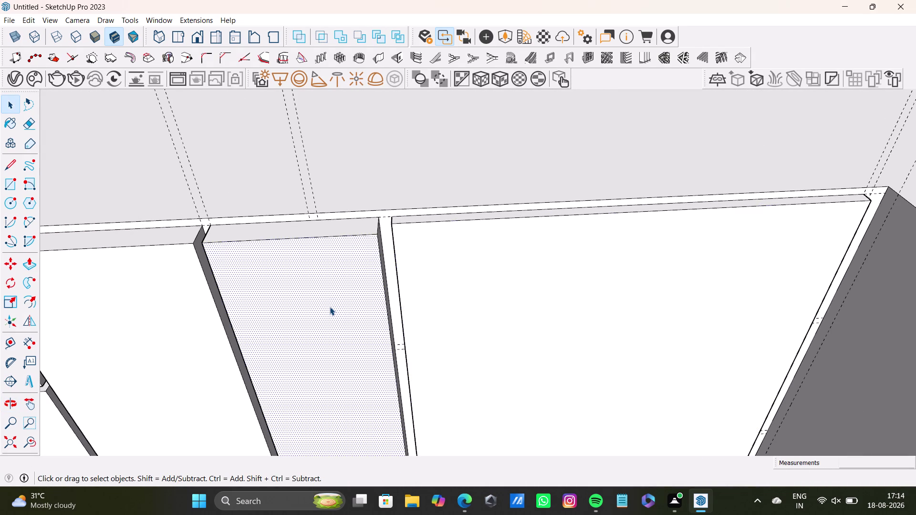
key(p)
drag(329, 307, 425, 294)
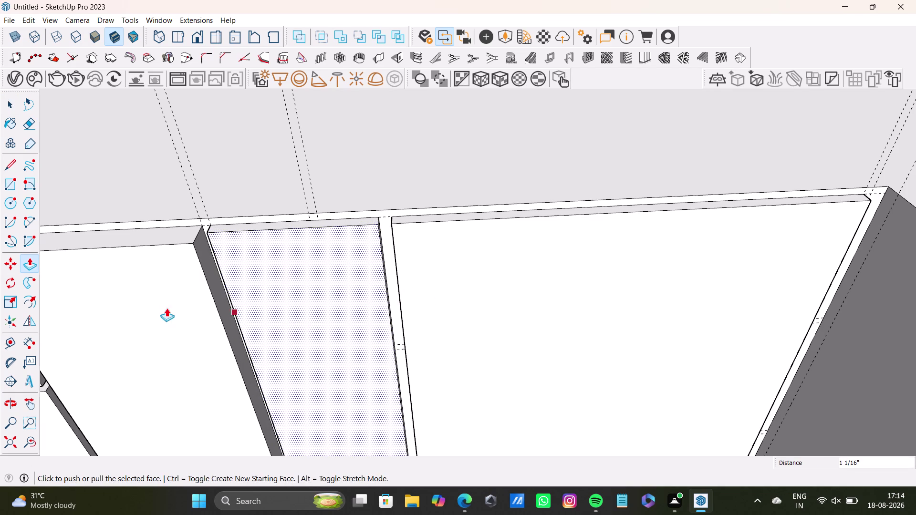
Pull the left bench-front panels out by the same 1 1/16" depth.
key(space)
click(167, 309)
key(p)
drag(167, 308, 243, 299)
key(space)
scroll(down, 3)
click(193, 330)
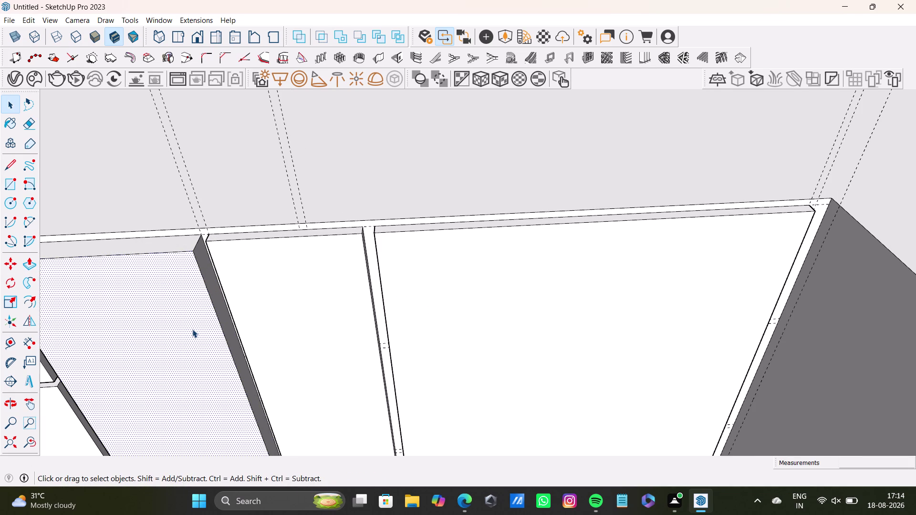
key(p)
drag(192, 329, 246, 322)
key(space)
scroll(down, 3)
Pull the narrow panel and the lowest drawer front out 1 1/16".
middle_drag(212, 331, 440, 309)
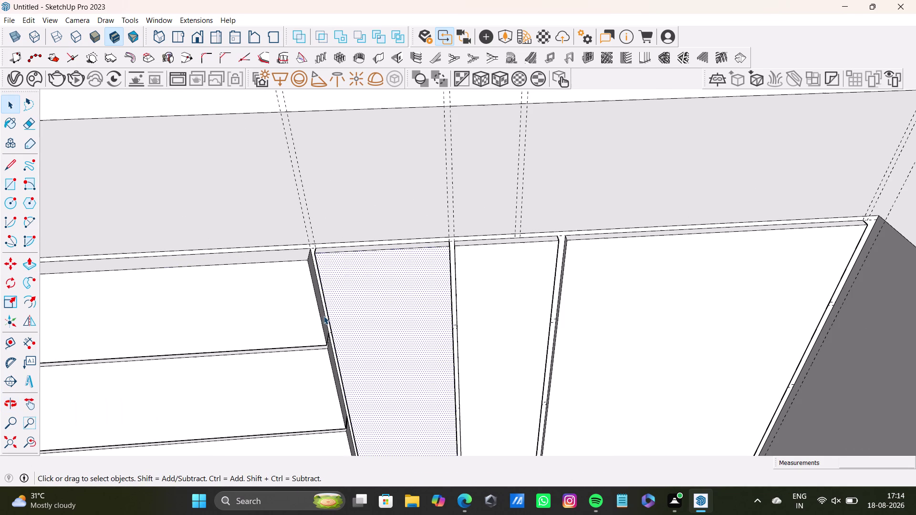
click(288, 309)
key(p)
drag(289, 309, 341, 306)
key(space)
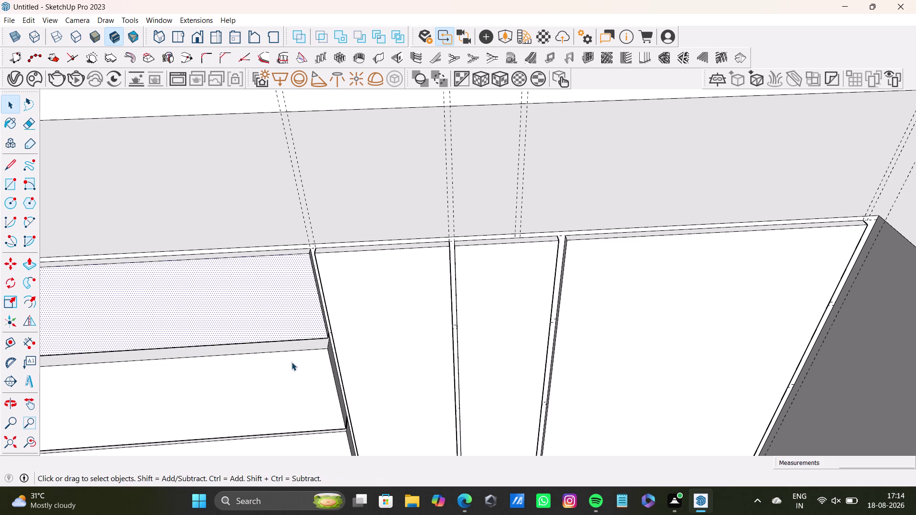
key(space)
click(286, 376)
key(p)
drag(285, 376, 345, 362)
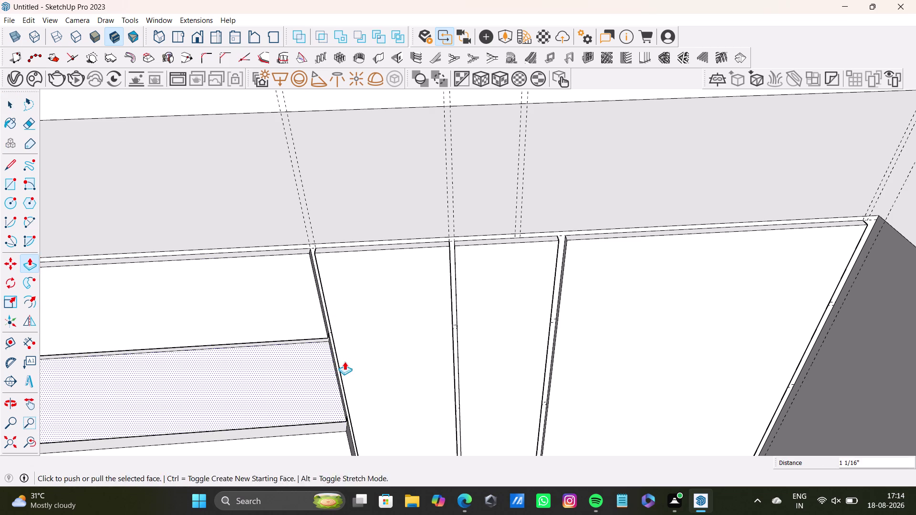
key(space)
Pull the lower drawer front and the next door panel out 1 1/16".
scroll(down, 3)
middle_drag(345, 410, 351, 305)
key(space)
click(309, 382)
key(p)
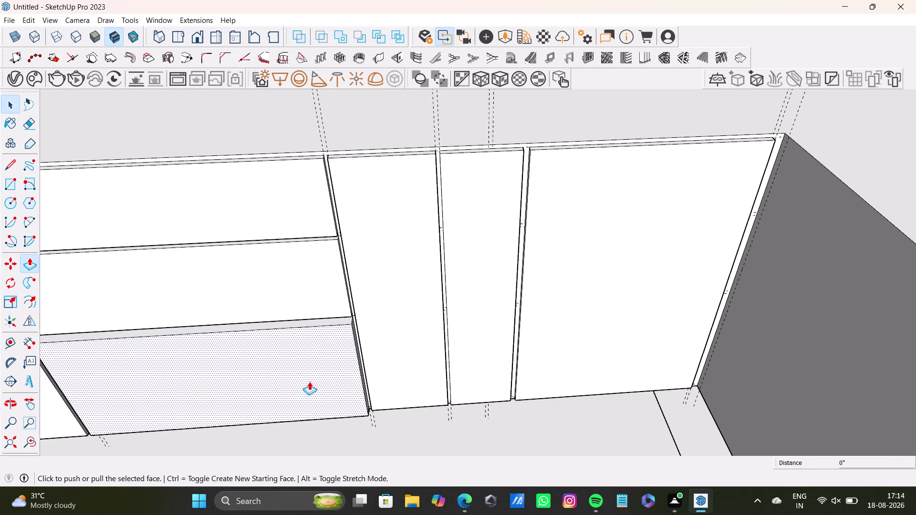
drag(309, 382, 395, 364)
key(space)
scroll(down, 3)
middle_drag(245, 361, 420, 320)
click(235, 293)
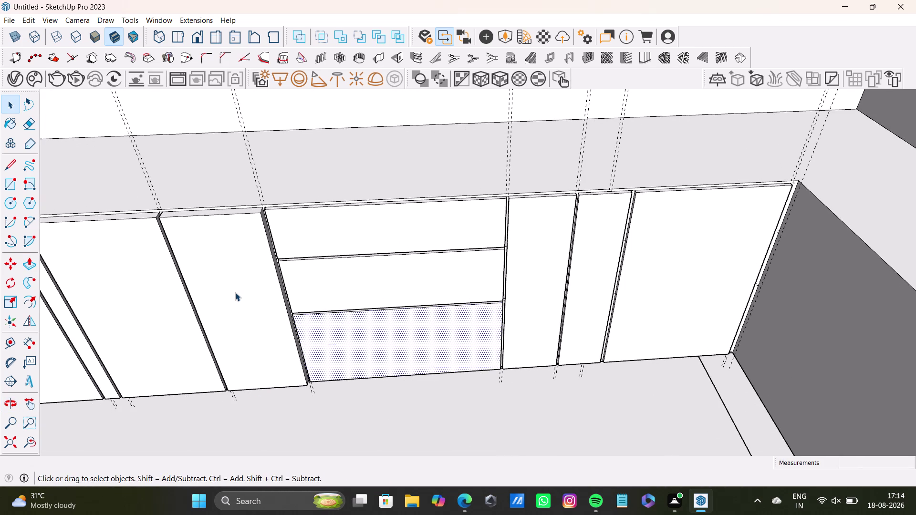
key(p)
drag(235, 292, 294, 252)
key(space)
Pull the left door panel out 1 1/16".
middle_drag(180, 310, 339, 336)
click(306, 342)
key(space)
text(p)
drag(306, 341, 358, 324)
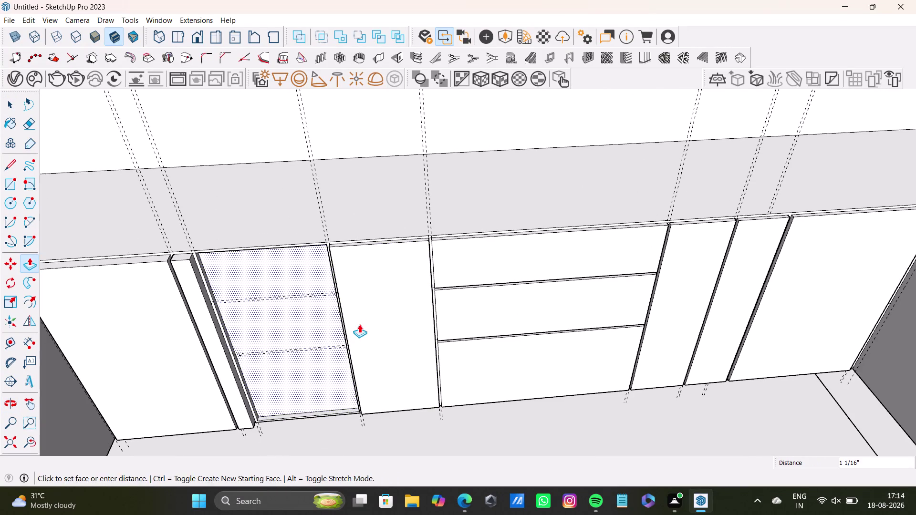
drag(359, 325, 365, 323)
key(space)
Pull the narrow strip and the leftmost end panel out 1 1/16".
middle_drag(242, 327, 351, 301)
click(327, 311)
click(321, 320)
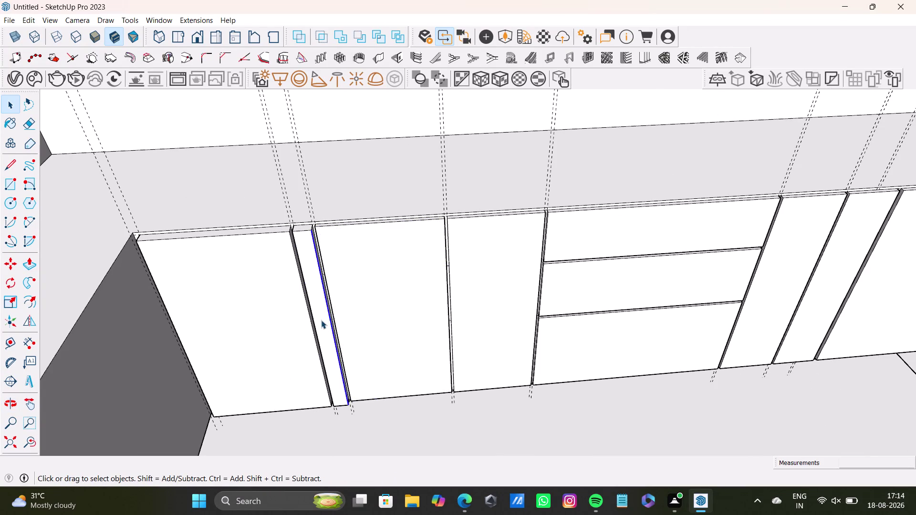
key(p)
drag(320, 321, 356, 316)
key(space)
click(224, 314)
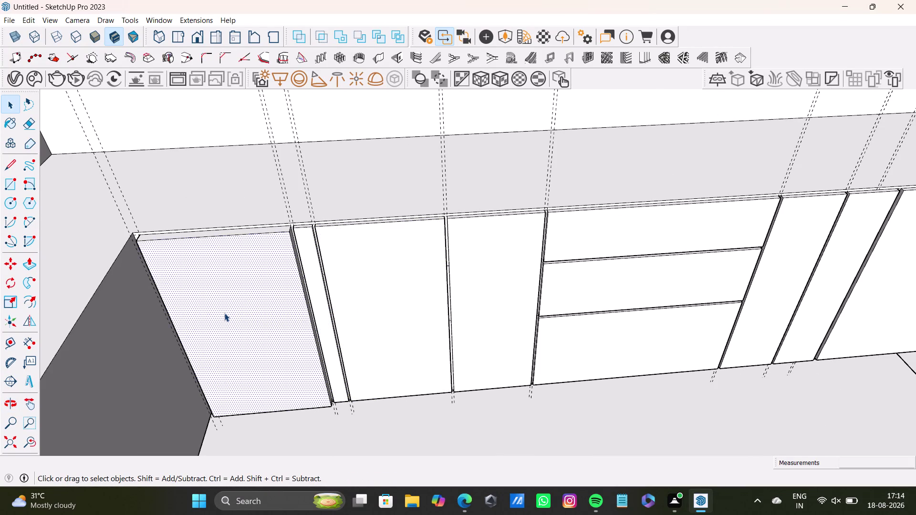
key(p)
drag(225, 313, 299, 306)
key(p)
drag(288, 320, 327, 314)
key(space)
scroll(down, 3)
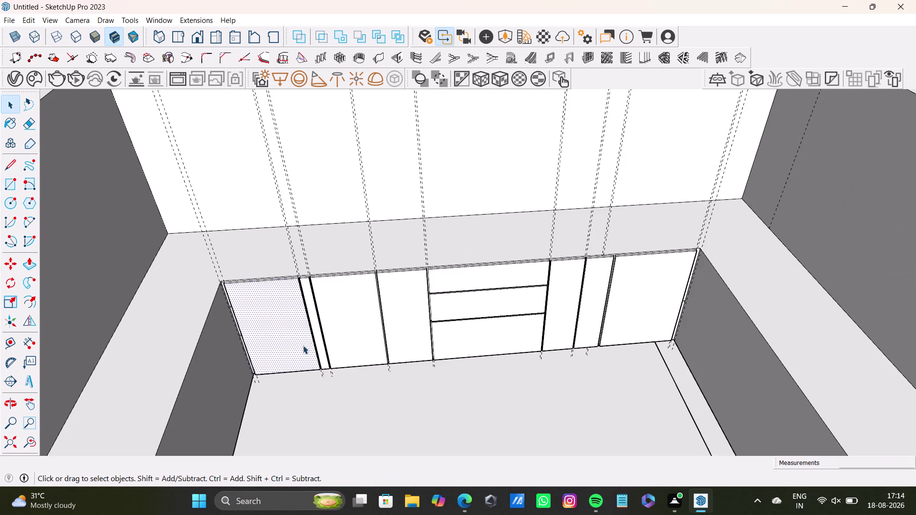
middle_drag(303, 345, 278, 339)
scroll(up, 3)
middle_drag(381, 272, 381, 348)
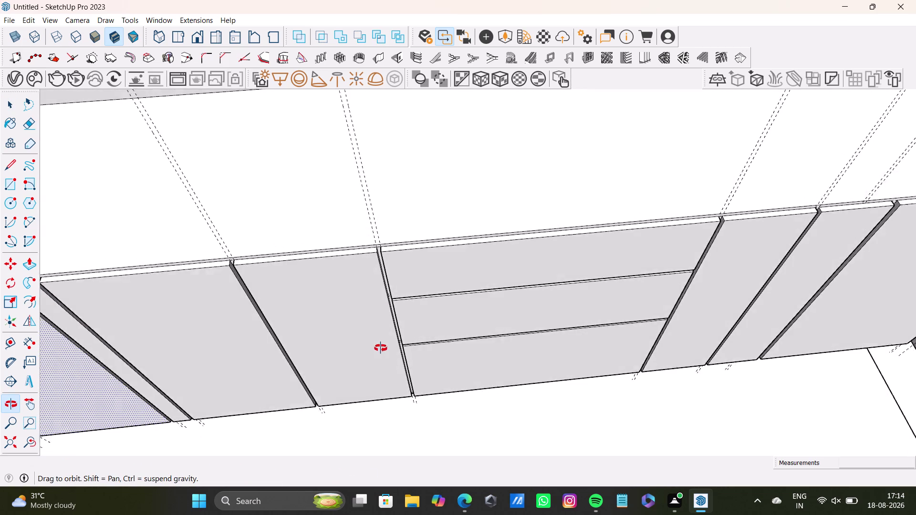
middle_drag(381, 348, 367, 384)
scroll(down, 3)
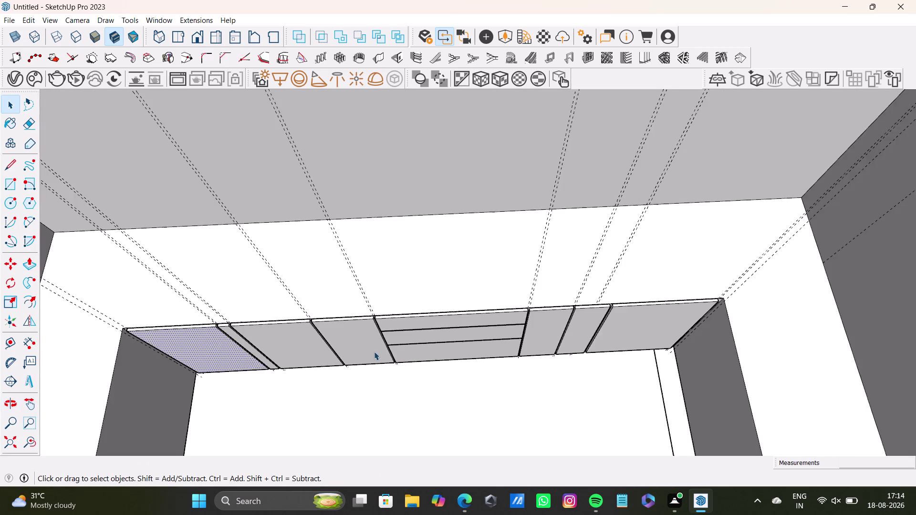
middle_drag(376, 350, 523, 323)
scroll(up, 3)
middle_drag(344, 325, 272, 216)
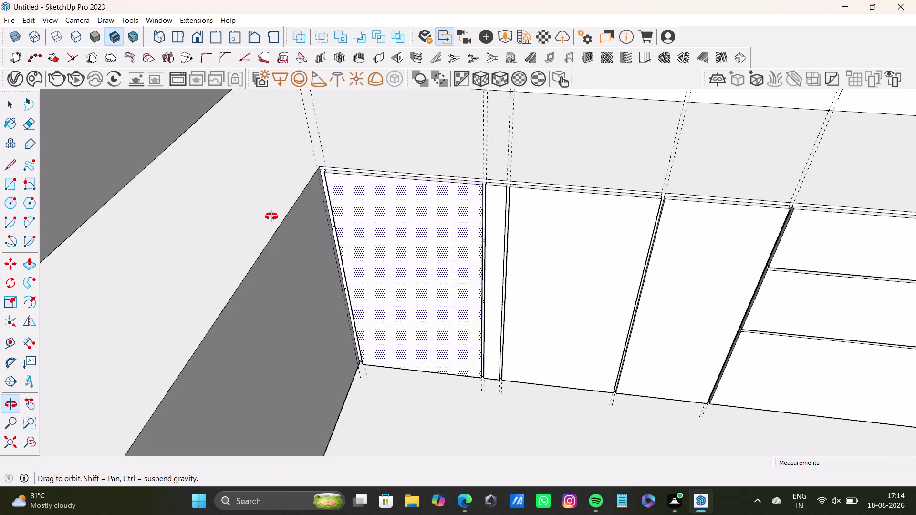
middle_drag(272, 217, 514, 339)
middle_drag(529, 264, 176, 422)
scroll(down, 3)
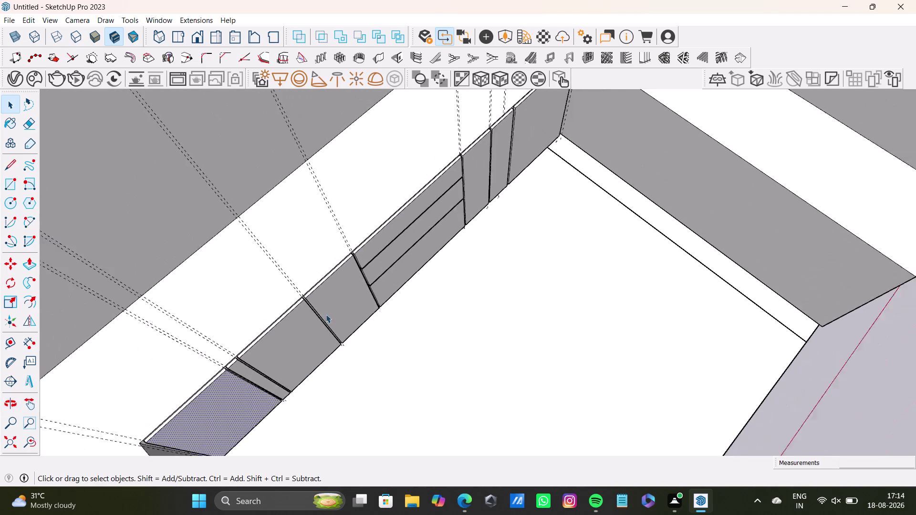
middle_drag(370, 286, 212, 440)
middle_drag(376, 380, 485, 317)
scroll(up, 3)
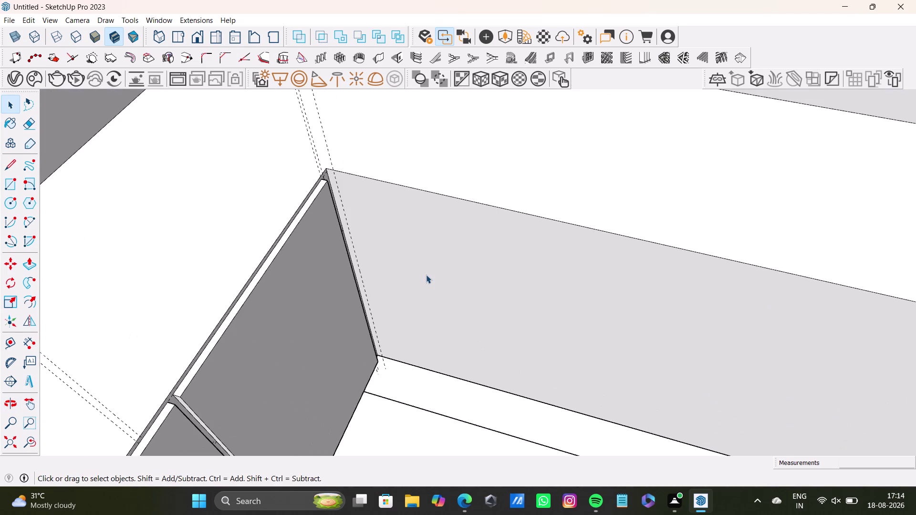
scroll(up, 3)
middle_drag(426, 275, 353, 322)
middle_drag(362, 332, 373, 235)
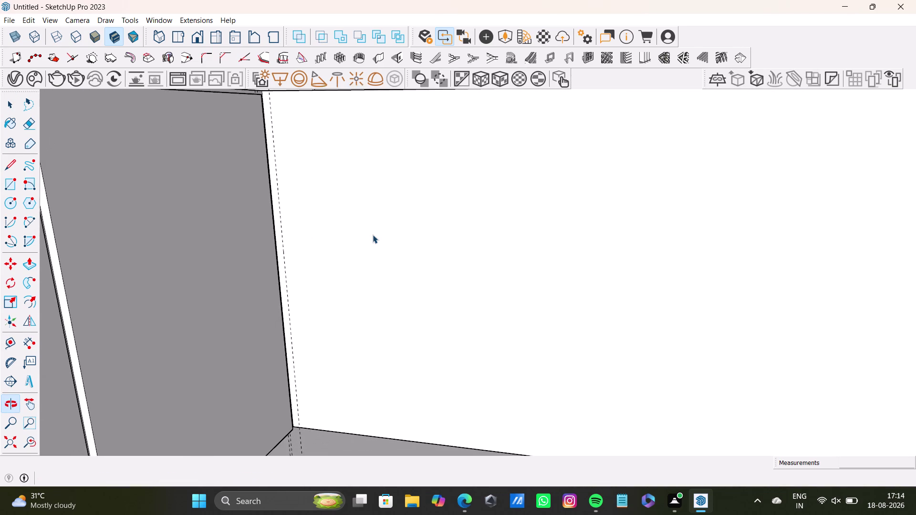
scroll(down, 3)
middle_click(372, 235)
middle_drag(373, 234, 289, 226)
middle_drag(293, 259, 267, 294)
scroll(down, 3)
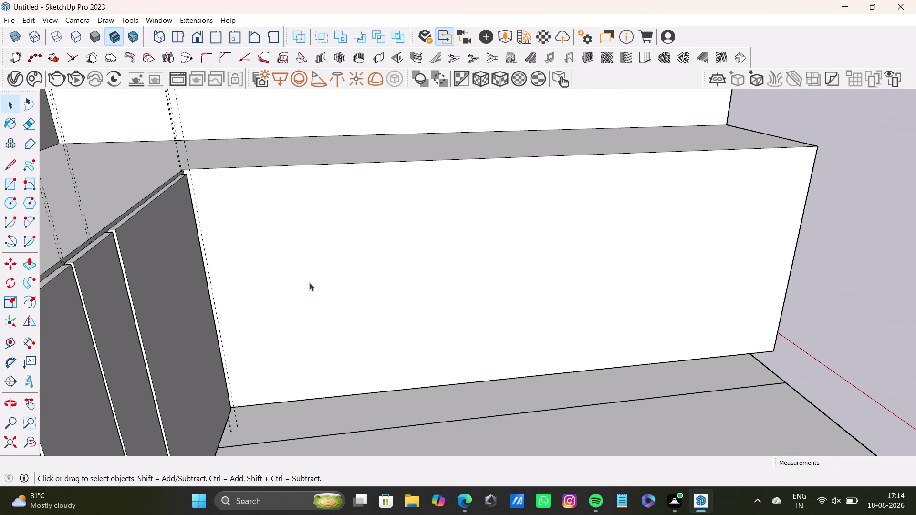
middle_drag(508, 329, 505, 322)
middle_drag(527, 363, 502, 352)
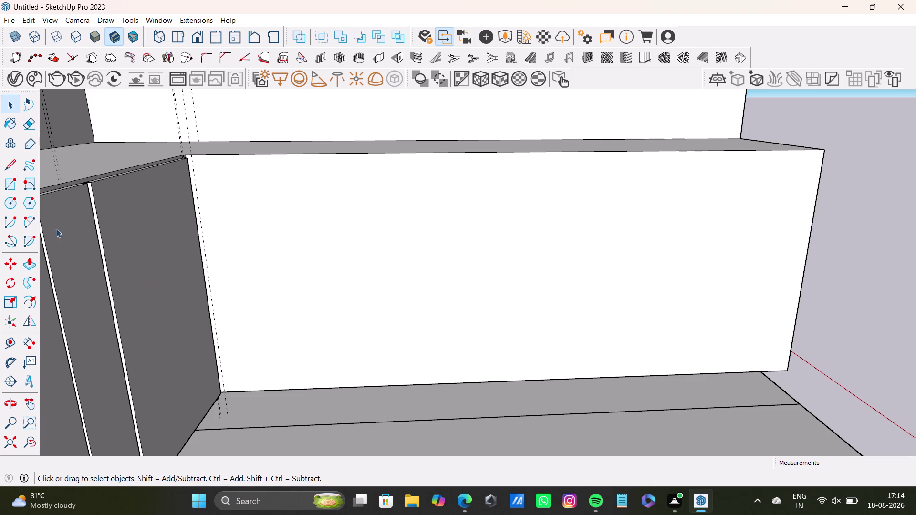
click(13, 340)
middle_drag(283, 282, 231, 321)
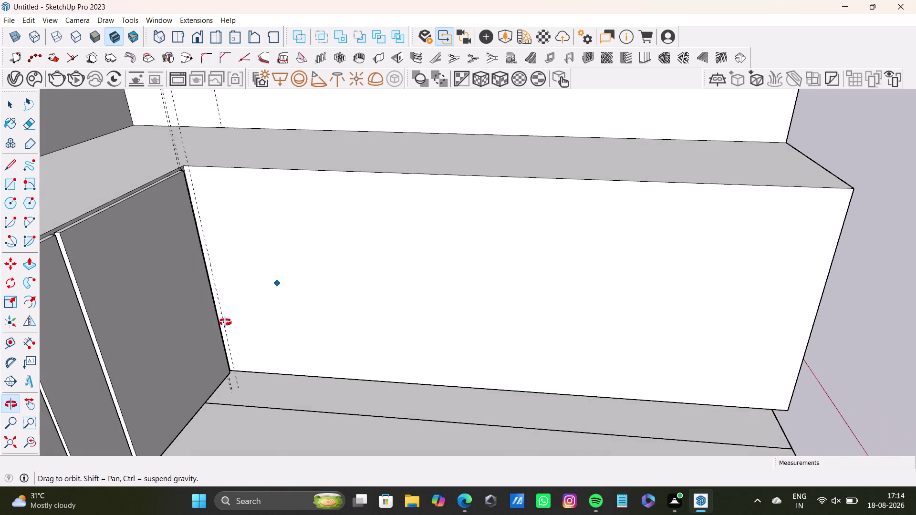
middle_drag(231, 321, 223, 322)
Place a vertical guide 0.5" from an existing guide on the front panel.
click(218, 271)
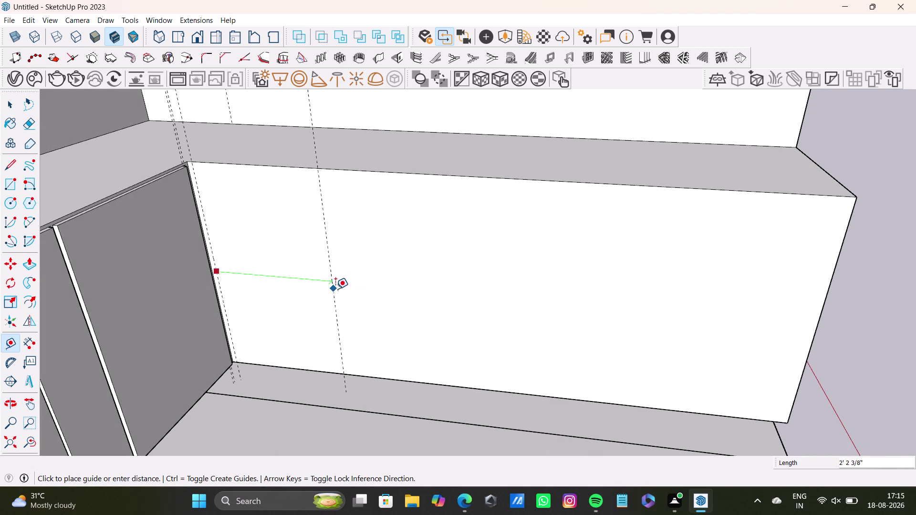
click(344, 291)
click(345, 290)
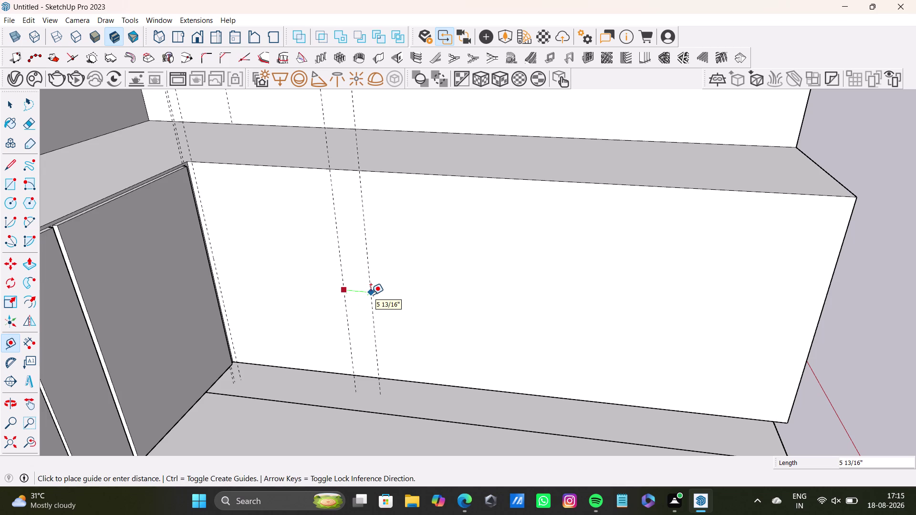
text(0.5")
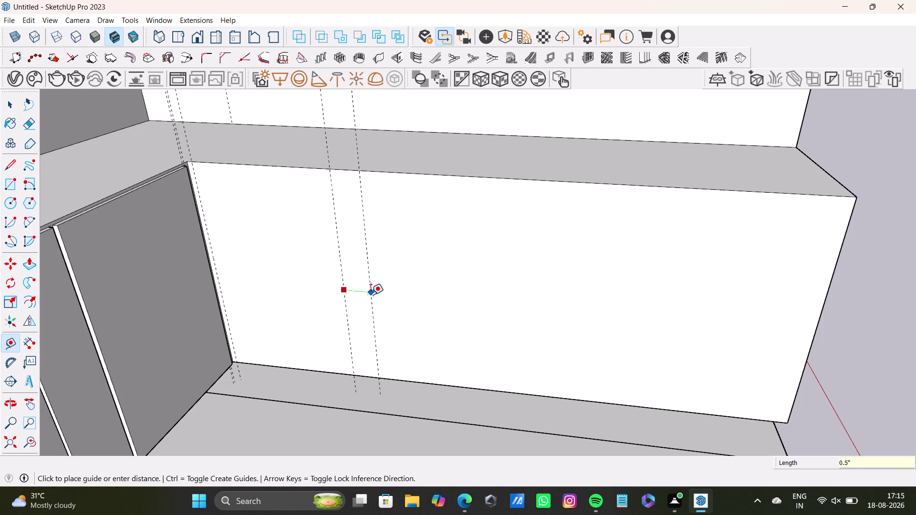
key(Return)
Add a second guide 0.5" from another guide, correcting the typed 0.6 value.
scroll(up, 3)
click(349, 288)
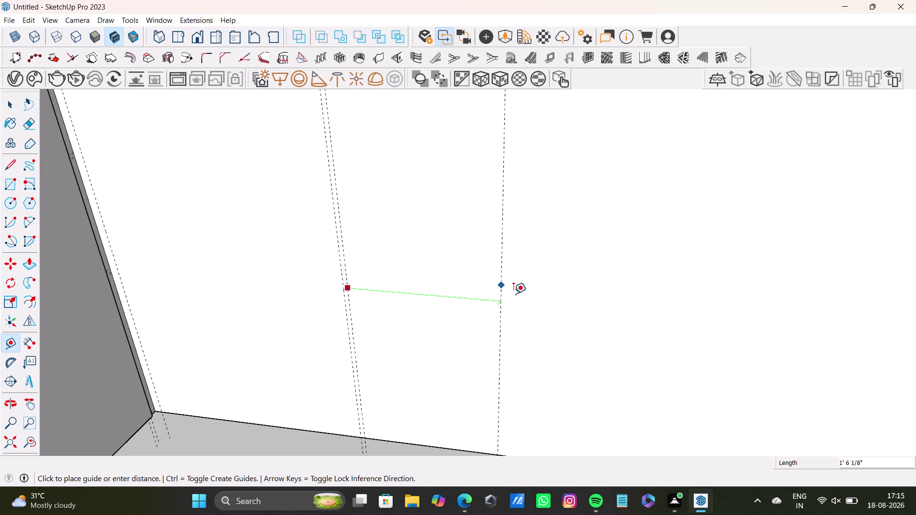
scroll(down, 3)
middle_drag(515, 307, 445, 290)
middle_drag(451, 306, 469, 302)
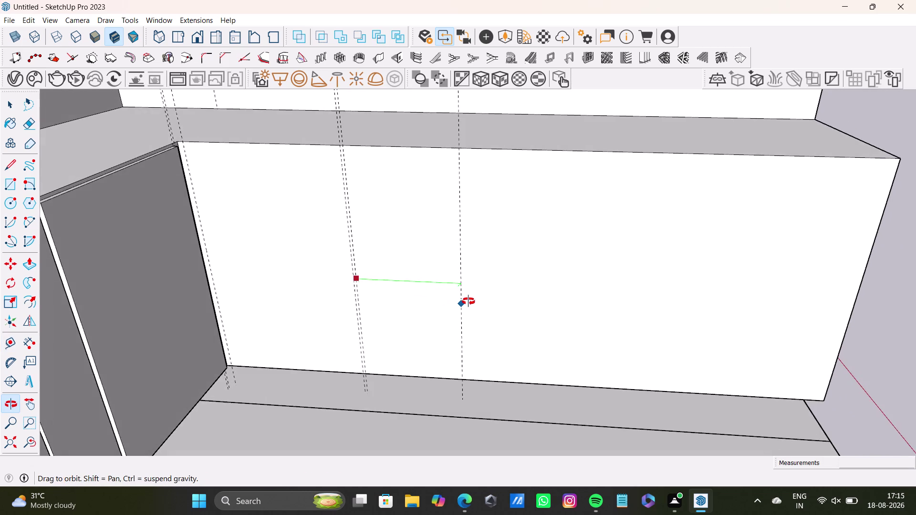
middle_drag(469, 302, 465, 266)
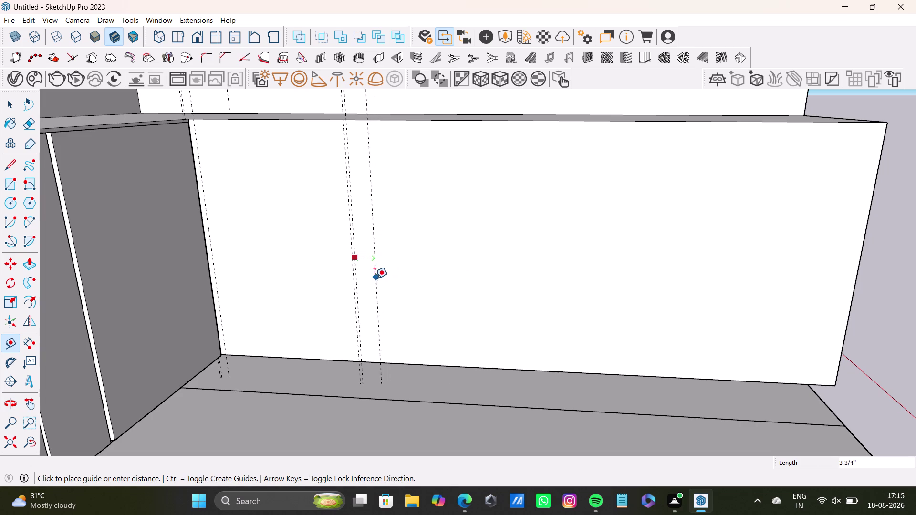
click(372, 280)
click(372, 279)
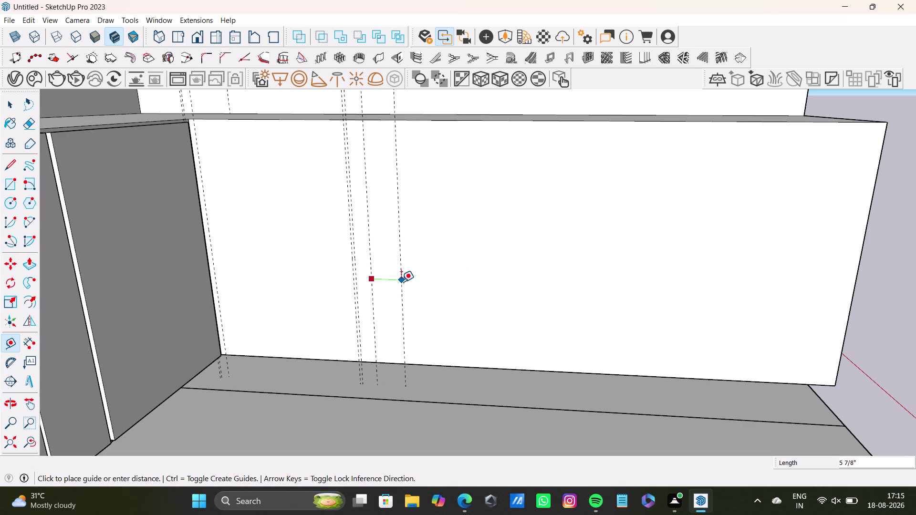
text(0.6)
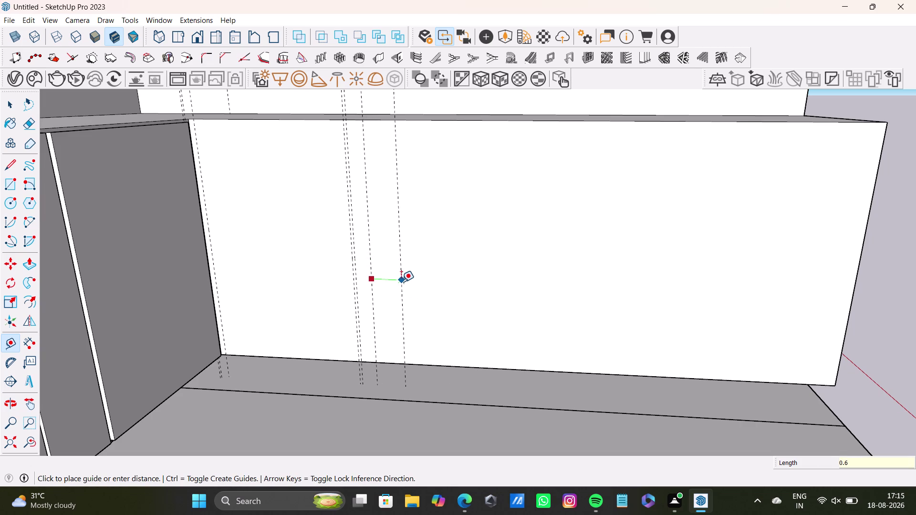
key(BackSpace)
key(5)
key(shift+quotedbl)
key(Return)
Cancel a stray guide, then start a new guide from an existing one.
scroll(up, 3)
scroll(up, 3)
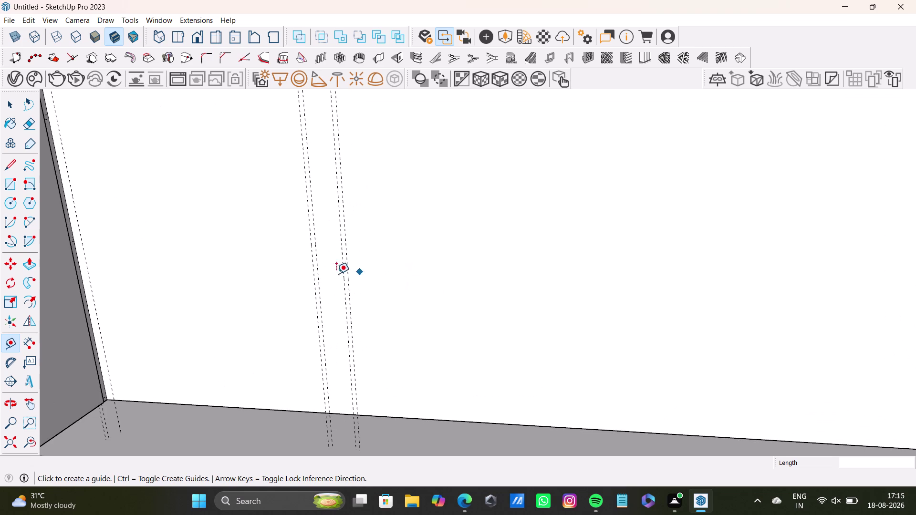
drag(345, 285, 352, 284)
scroll(down, 3)
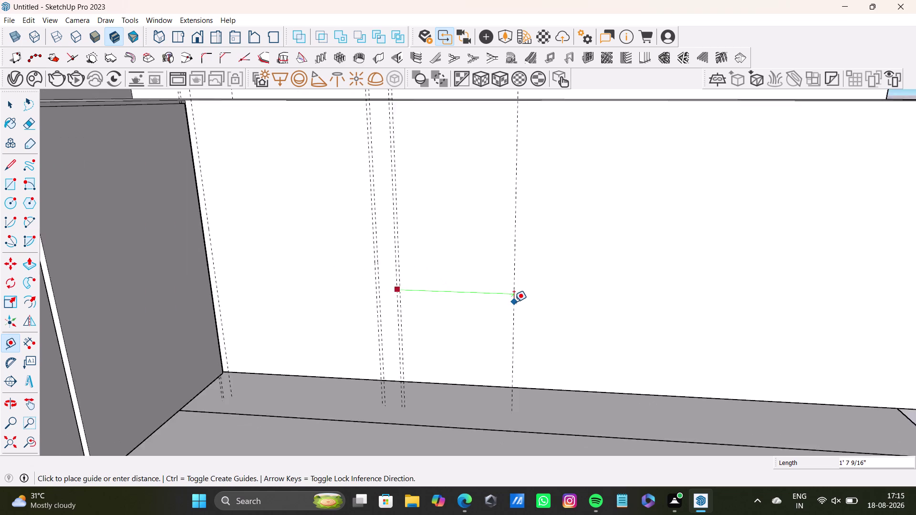
scroll(down, 3)
scroll(down, 3)
key(space)
scroll(up, 3)
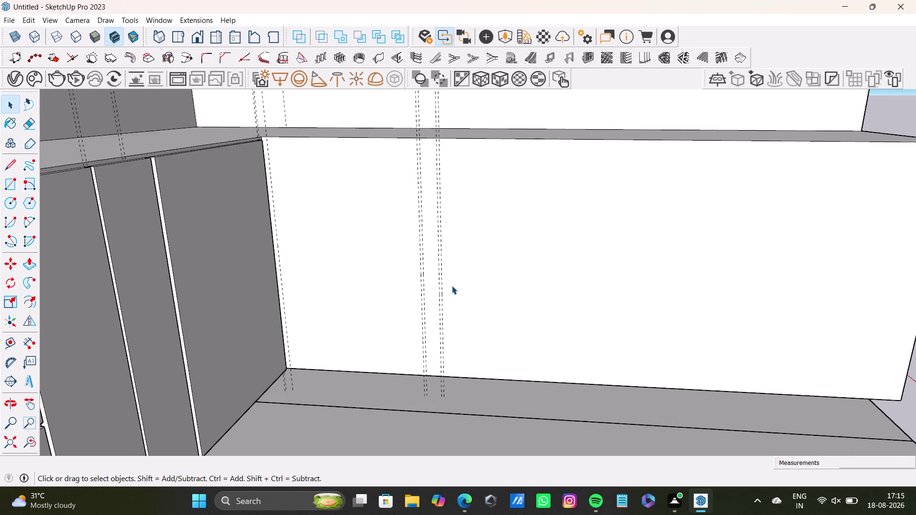
scroll(up, 3)
key(t)
scroll(up, 3)
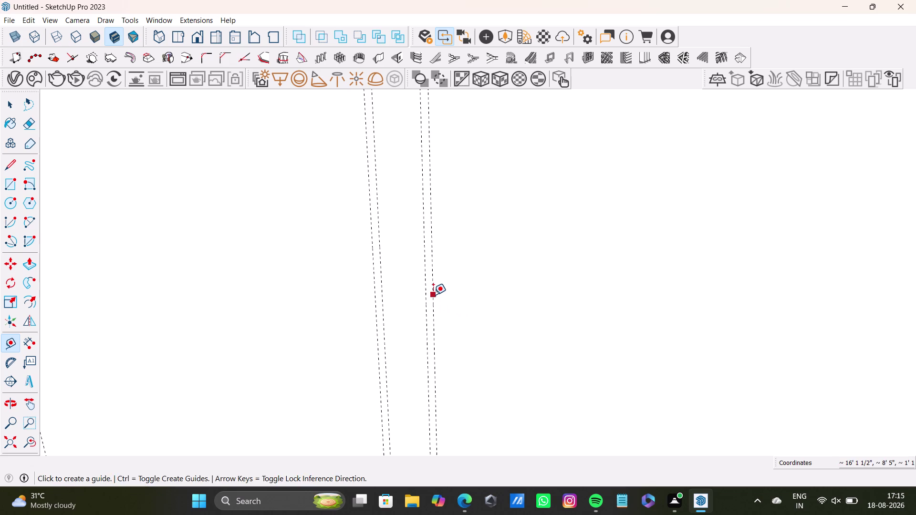
click(433, 295)
scroll(down, 3)
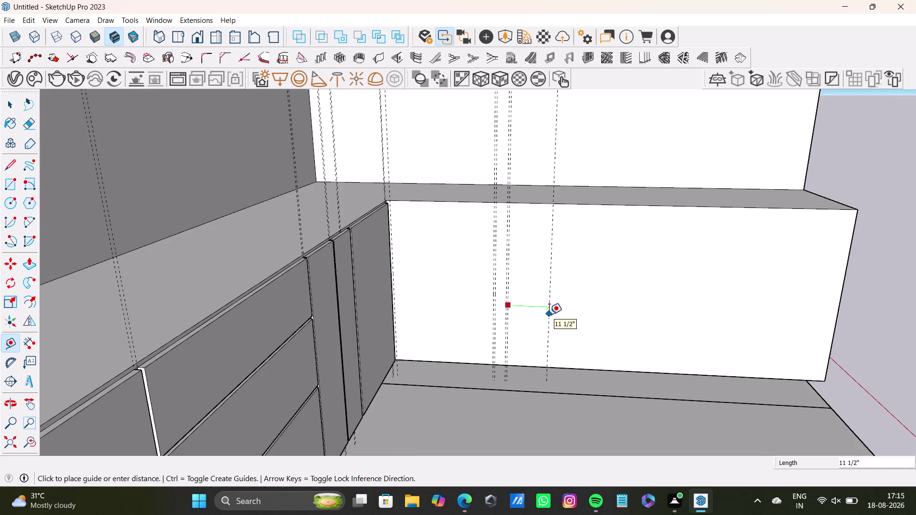
scroll(down, 3)
Restore earlier camera views and orbit to face the bench front panel squarely.
middle_drag(592, 313, 448, 322)
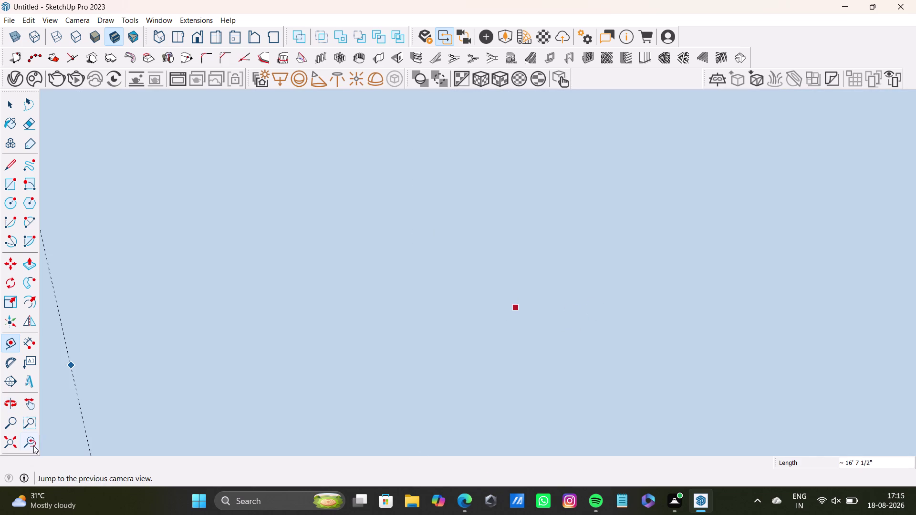
click(33, 446)
click(6, 441)
middle_drag(571, 305, 547, 316)
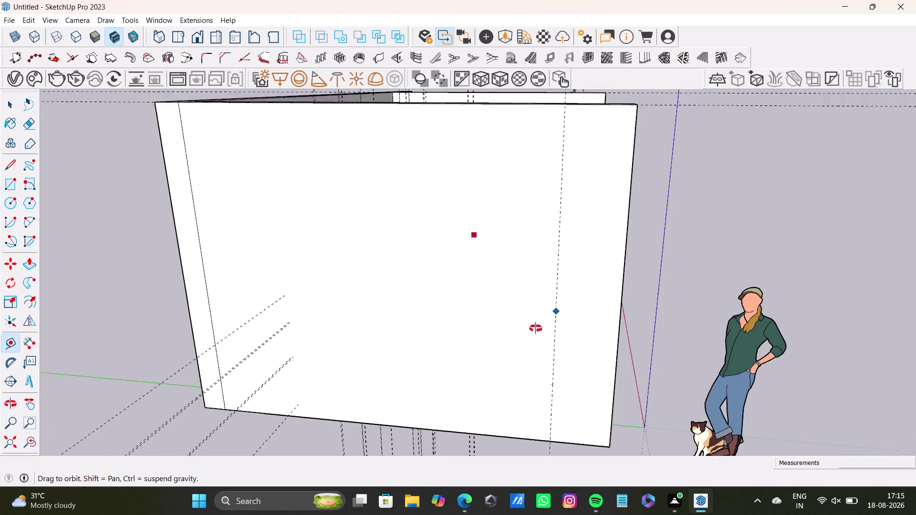
middle_drag(546, 316, 514, 411)
middle_drag(595, 202, 493, 315)
scroll(up, 3)
scroll(down, 3)
scroll(up, 3)
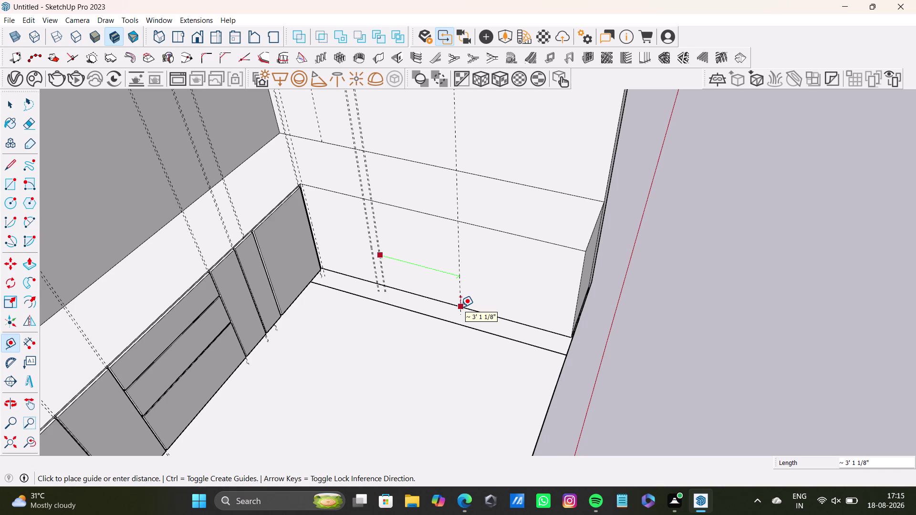
scroll(down, 3)
middle_drag(460, 308, 522, 246)
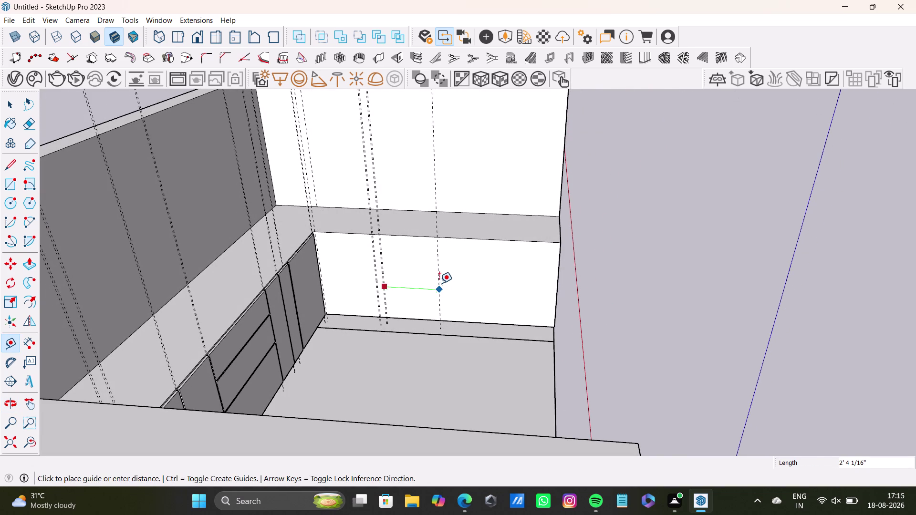
scroll(up, 3)
middle_drag(436, 279, 408, 355)
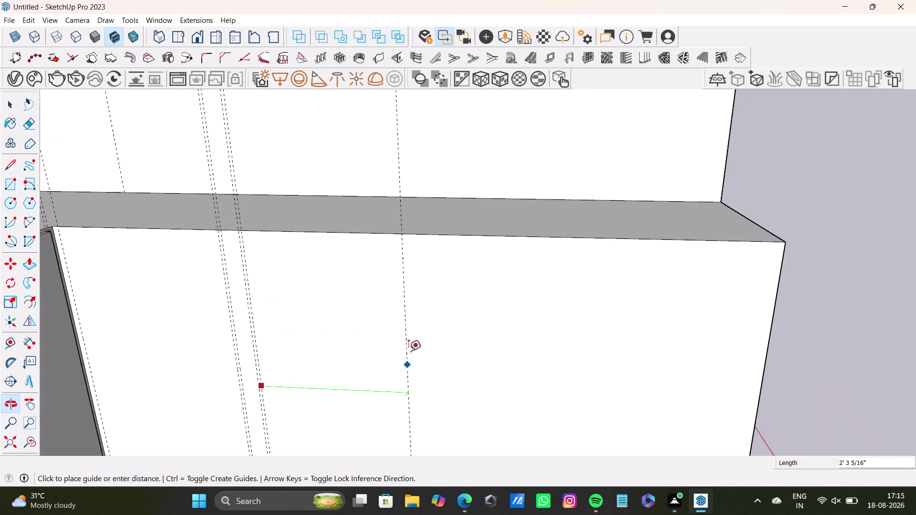
middle_drag(408, 350, 418, 241)
Place a vertical guide 0.5" beside an existing guide on the bench front.
click(451, 247)
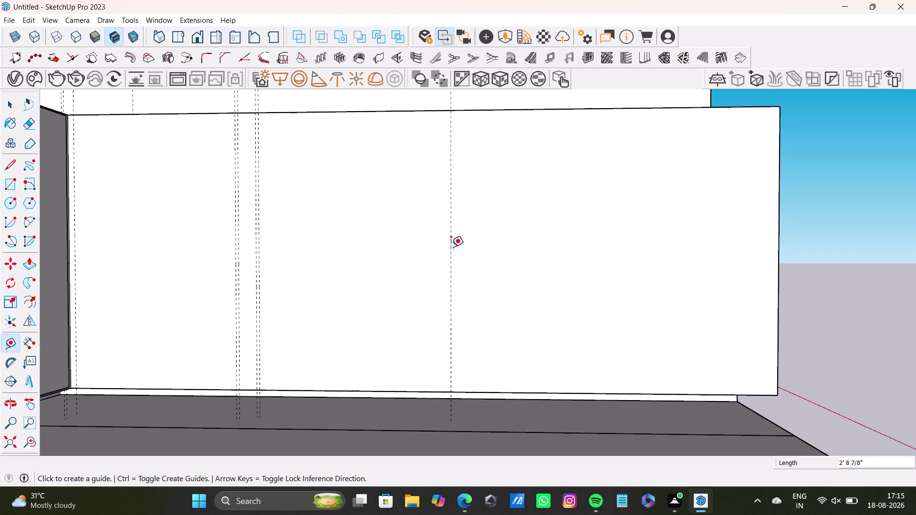
click(452, 263)
text(0)
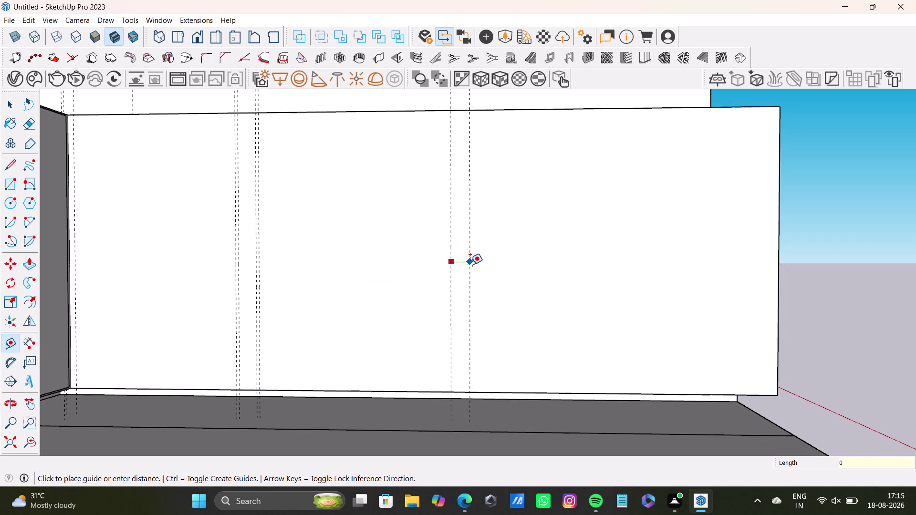
text(.5)
key(shift+quotedbl)
key(Return)
Orbit to the panel's right end and pick the rightmost guide.
scroll(up, 3)
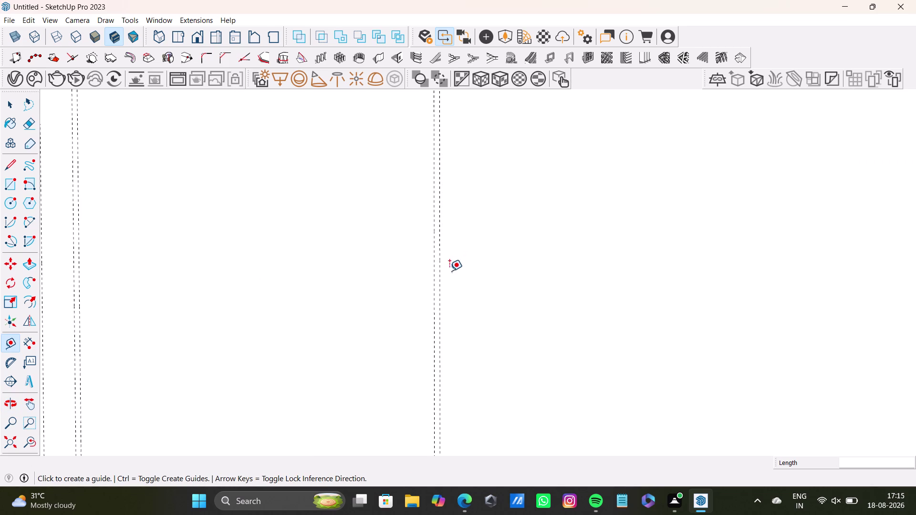
click(440, 278)
scroll(down, 3)
middle_drag(696, 298, 552, 323)
click(597, 321)
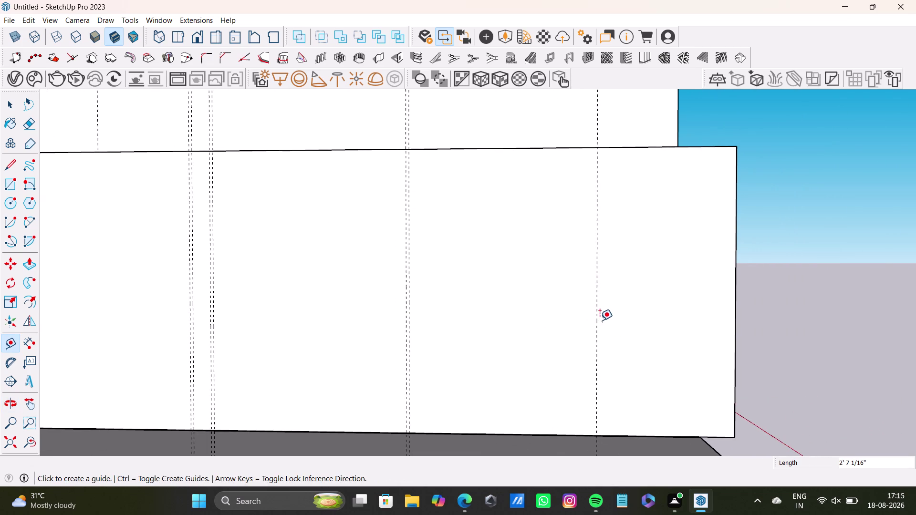
click(594, 320)
key(space)
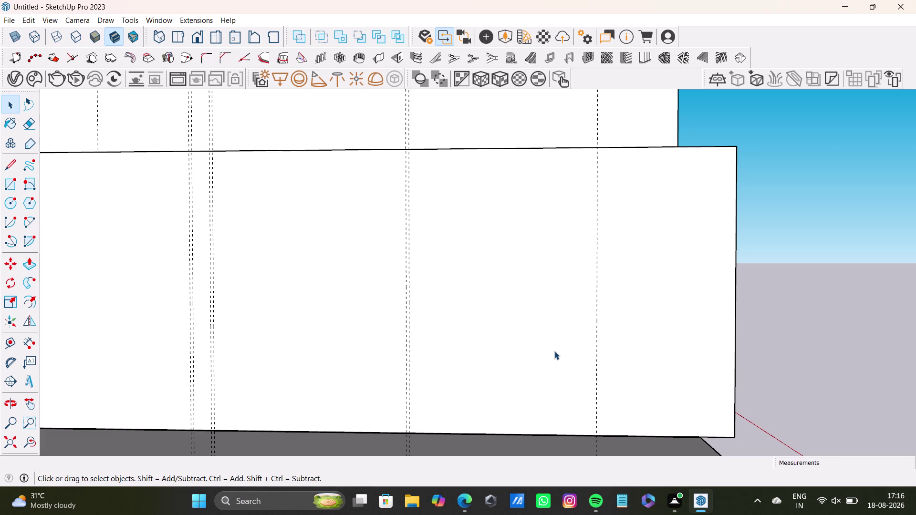
Offset a new guide 0.5" from the rightmost guide.
key(t)
key(Return)
click(598, 356)
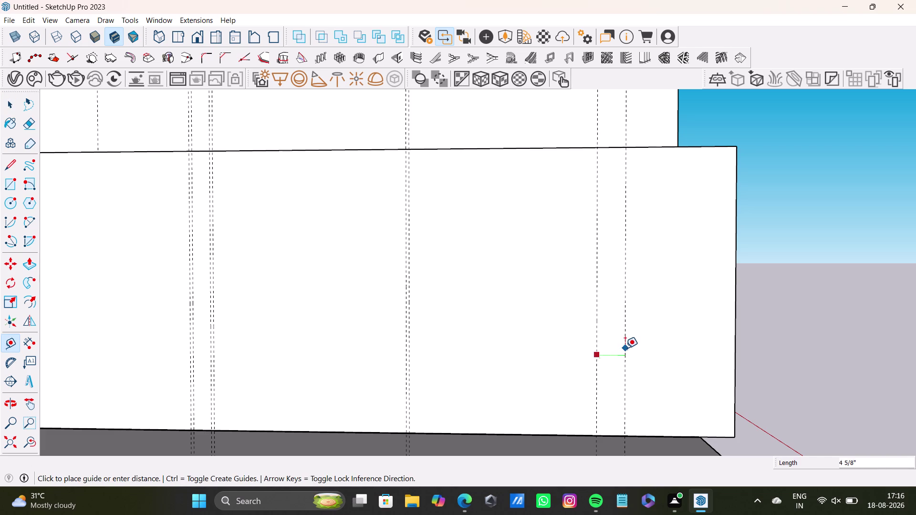
text(0.5)
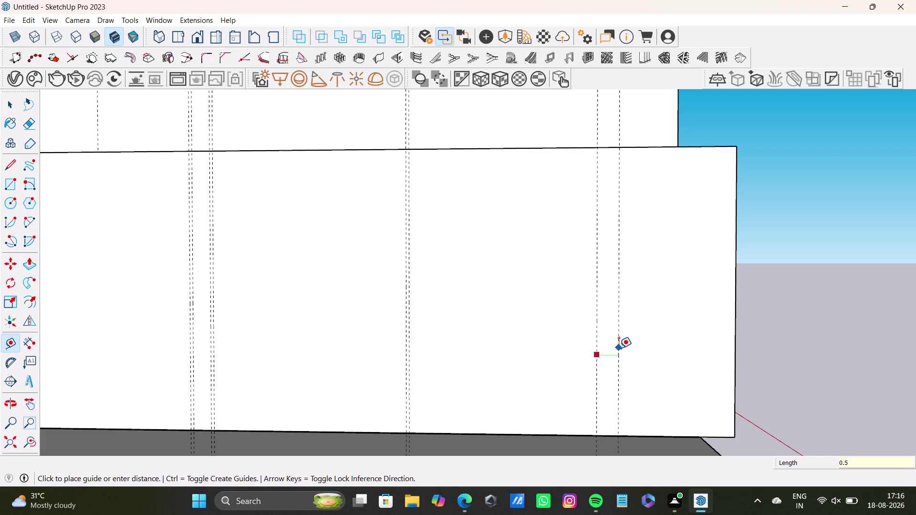
key(shift+quotedbl)
key(Return)
key(space)
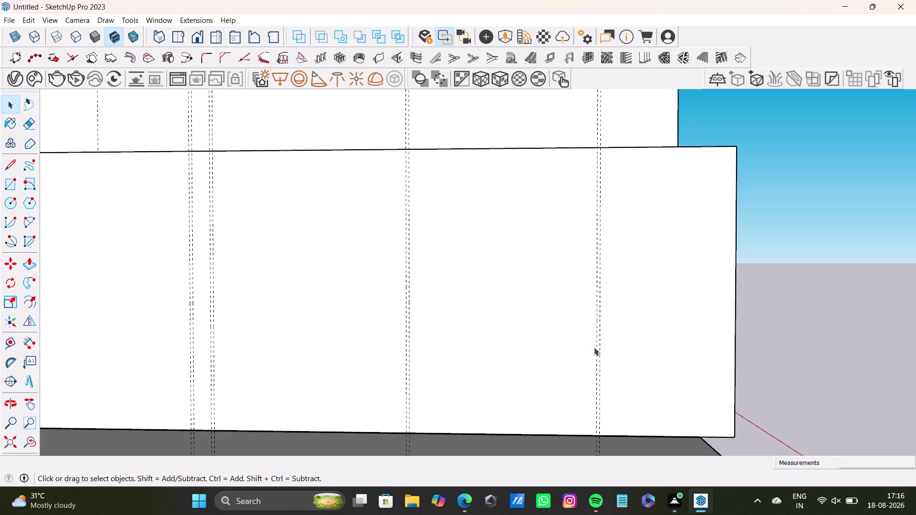
Pan across the bench front and undo the last two guide placements.
scroll(down, 3)
middle_drag(464, 288, 461, 363)
scroll(up, 3)
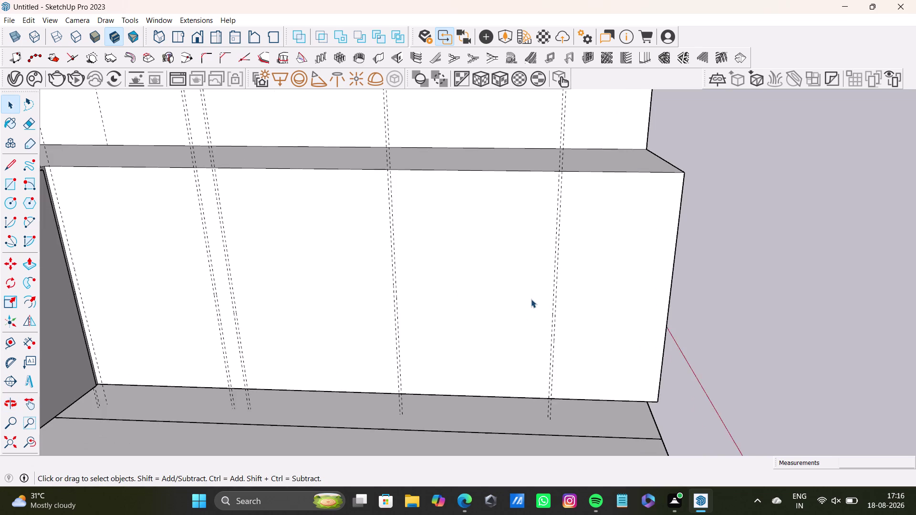
scroll(up, 3)
key(ctrl+z)
key(ctrl+z)
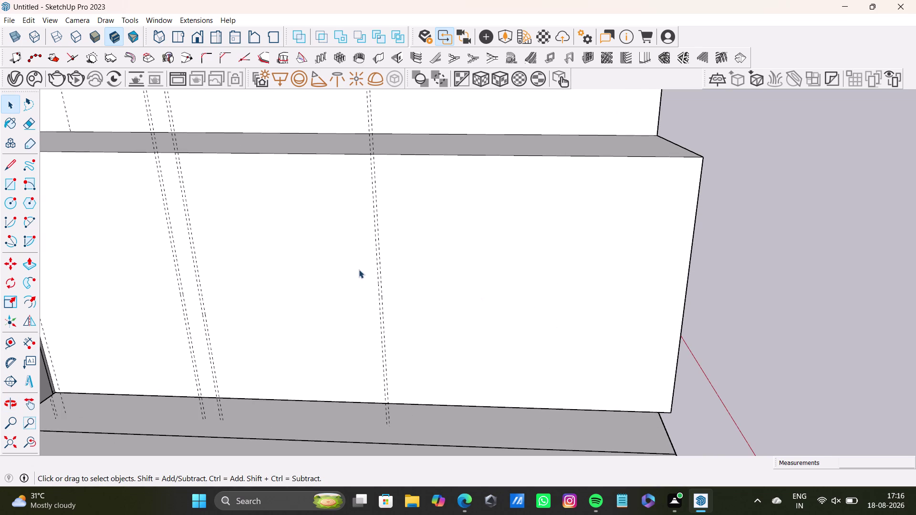
scroll(up, 3)
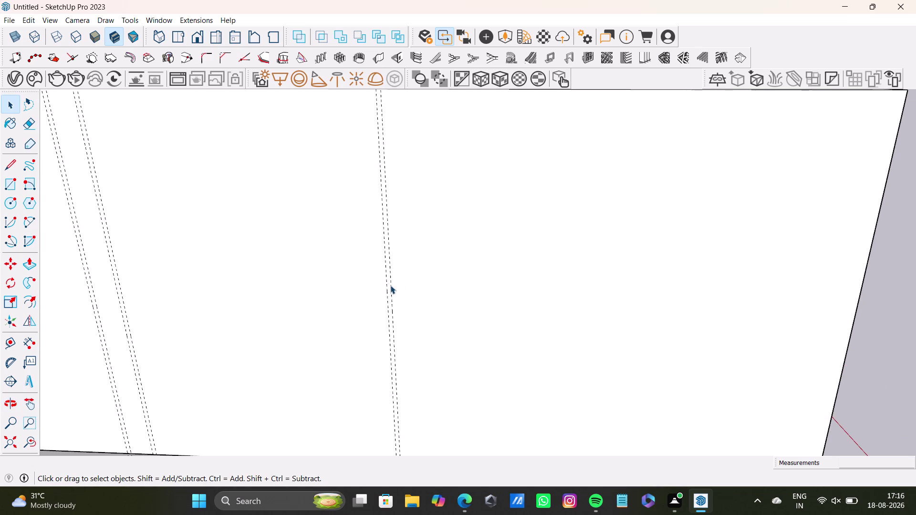
Add a guide 0.5" beside a vertical guide on the bench front.
key(t)
click(391, 288)
scroll(down, 3)
middle_drag(575, 342, 509, 322)
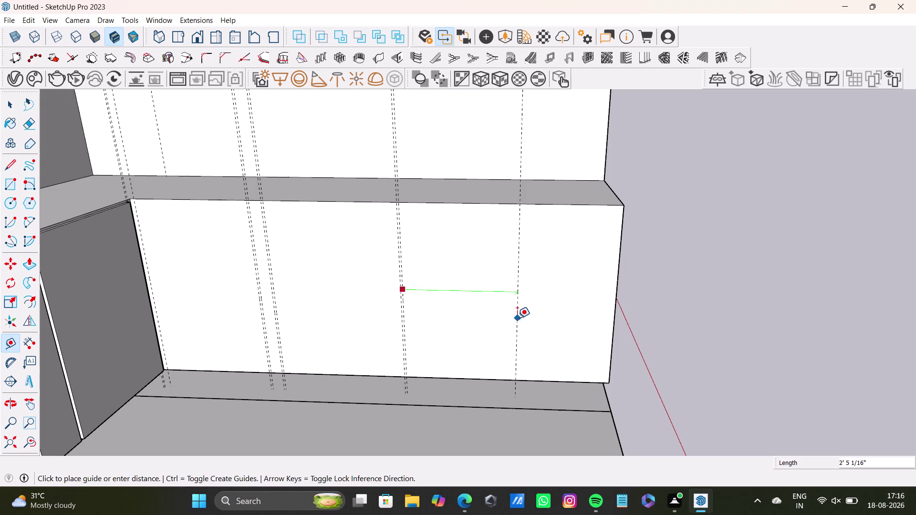
click(517, 318)
click(516, 319)
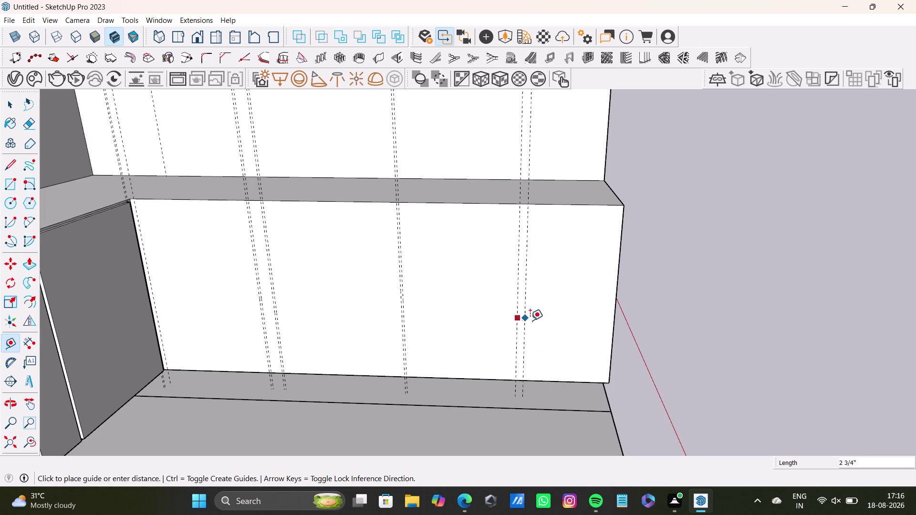
text(0.)
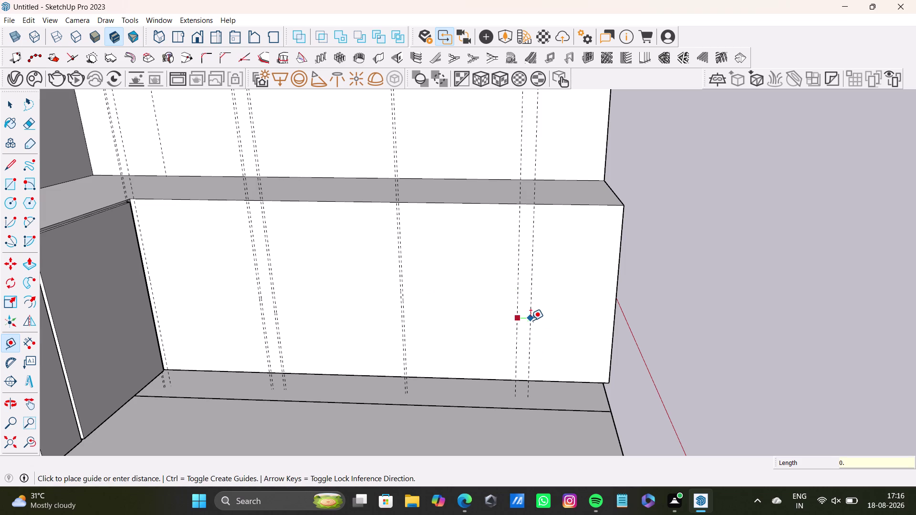
text(5)
key(shift+quotedbl)
key(Return)
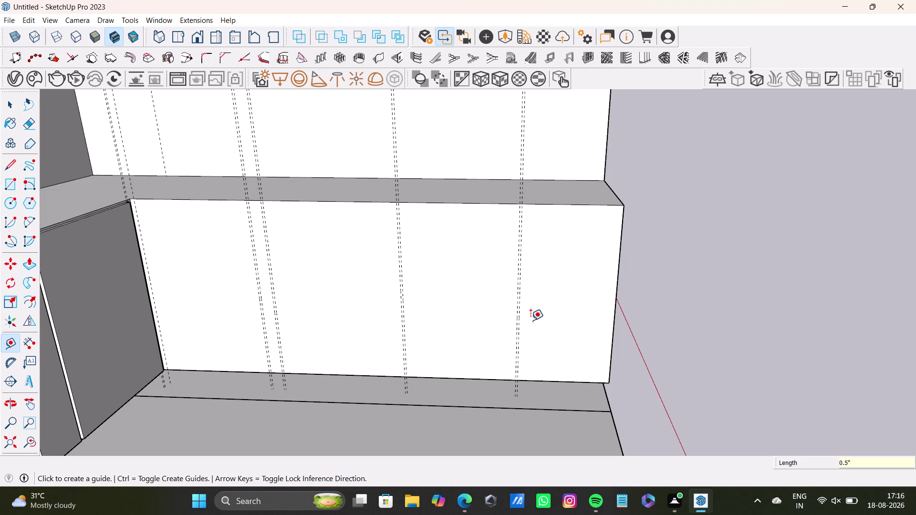
Add a guide 0.5" inside the bench front's right edge.
scroll(up, 3)
scroll(up, 3)
click(614, 301)
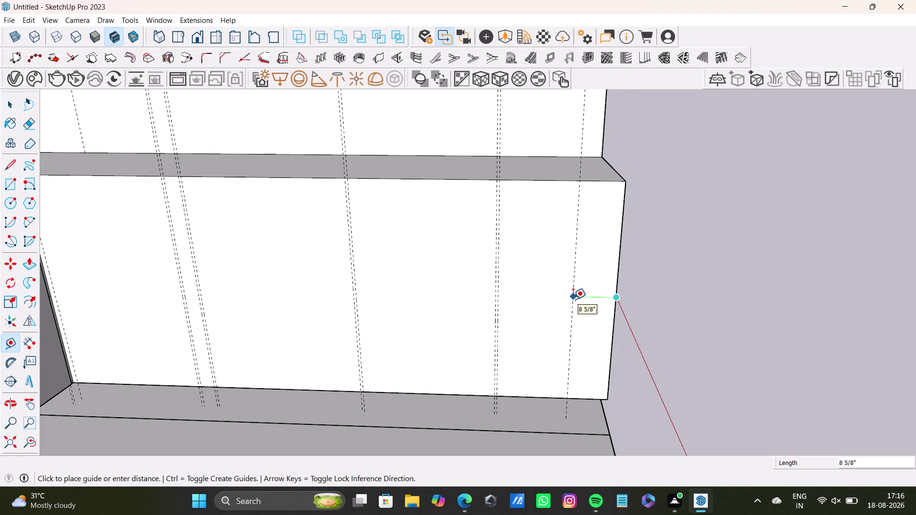
key(0)
text(.5)
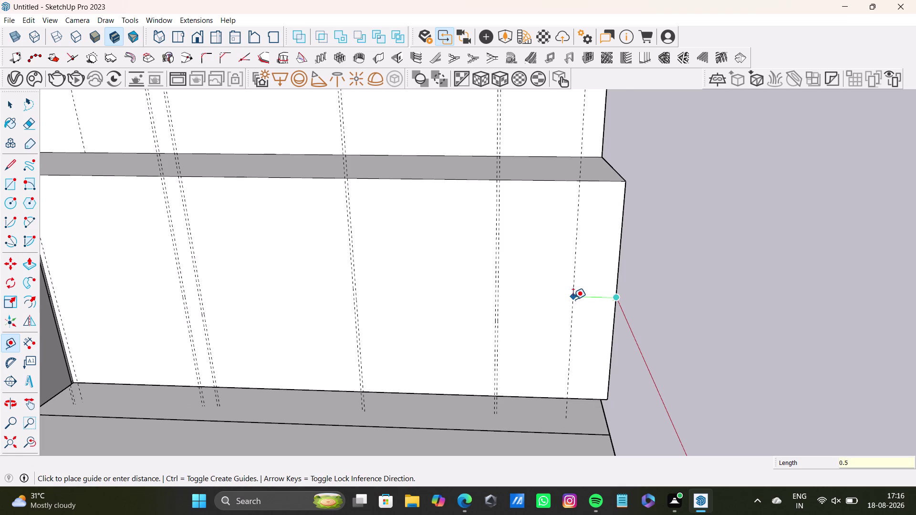
key(shift+quotedbl)
key(Return)
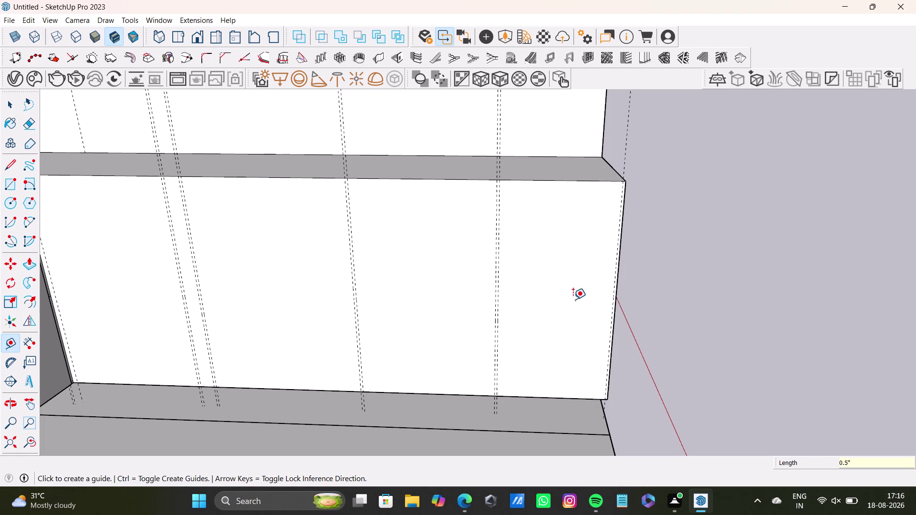
scroll(up, 3)
Orbit around the bench front, inside and out, then level the view facing it.
middle_drag(527, 196, 492, 188)
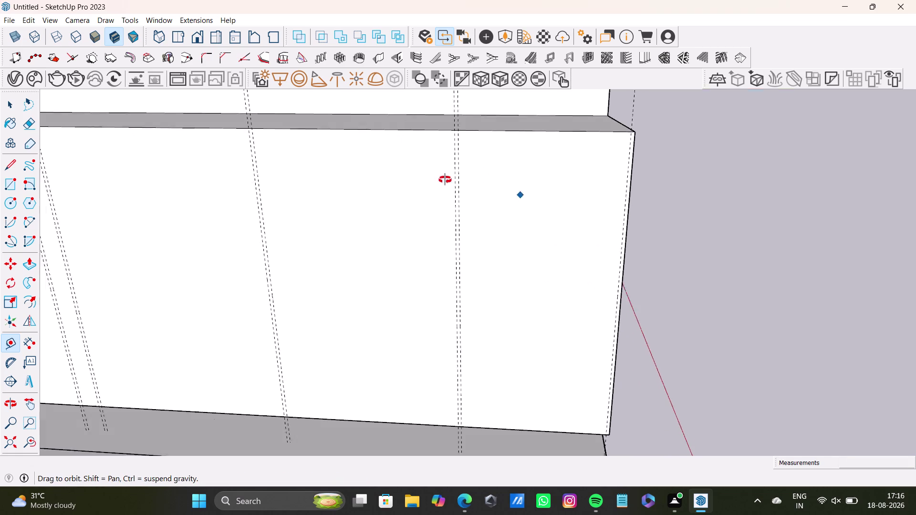
middle_drag(492, 188, 509, 243)
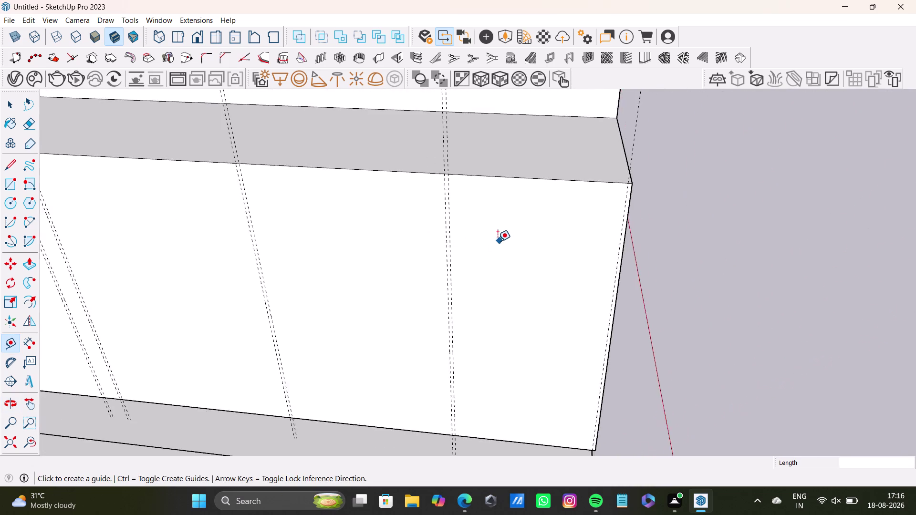
scroll(down, 3)
scroll(up, 3)
middle_drag(486, 243, 582, 234)
scroll(up, 3)
middle_drag(377, 213, 370, 124)
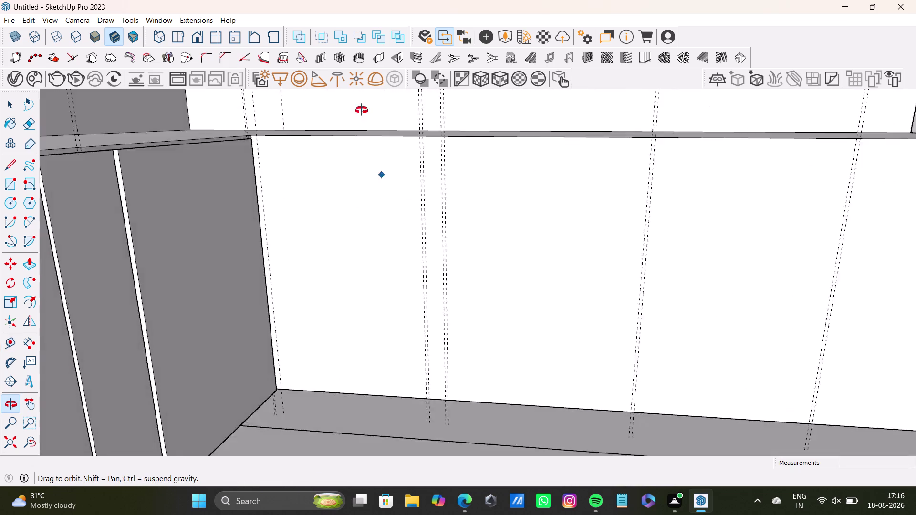
middle_drag(370, 124, 163, 167)
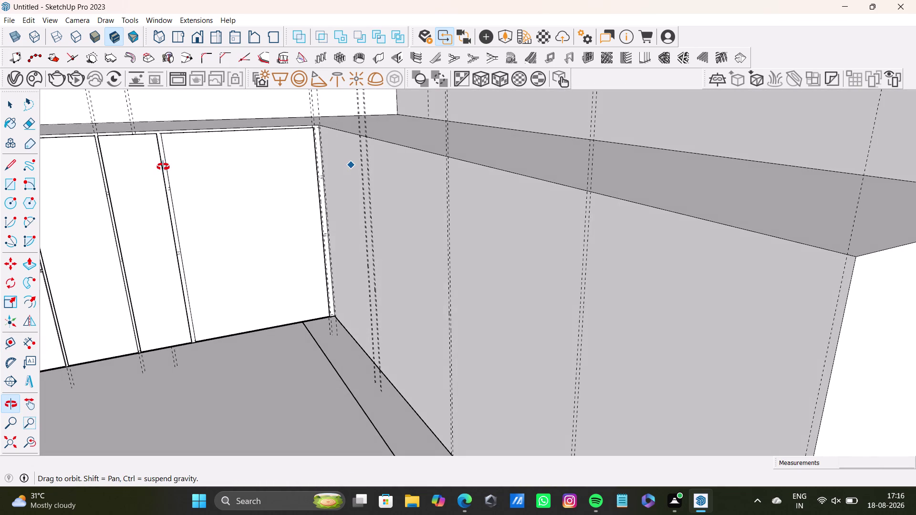
middle_drag(163, 167, 508, 206)
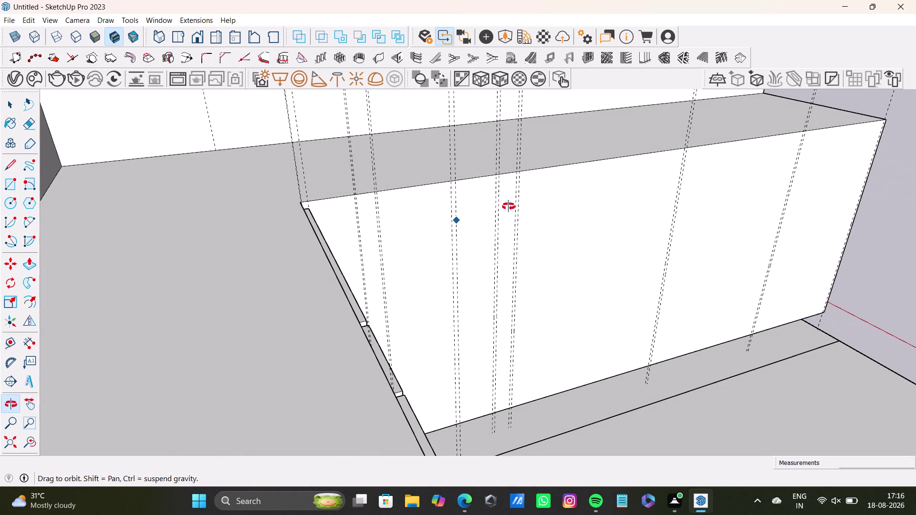
middle_drag(509, 206, 428, 170)
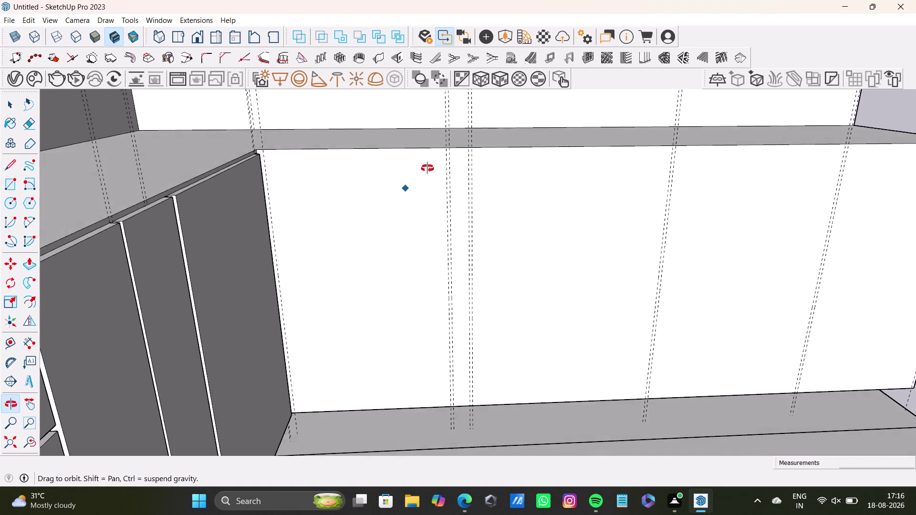
middle_drag(428, 170, 425, 159)
Place a horizontal guide half an inch below the bench front's top edge.
click(5, 195)
click(11, 189)
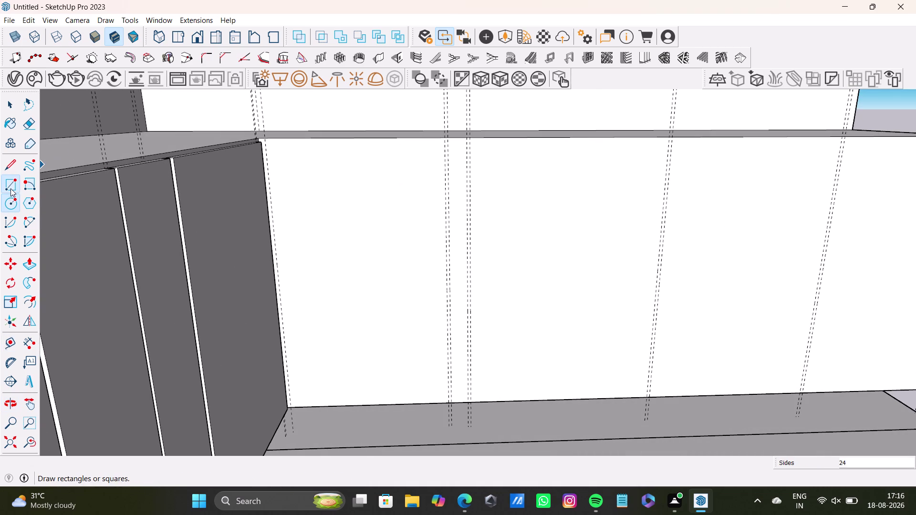
scroll(up, 3)
key(space)
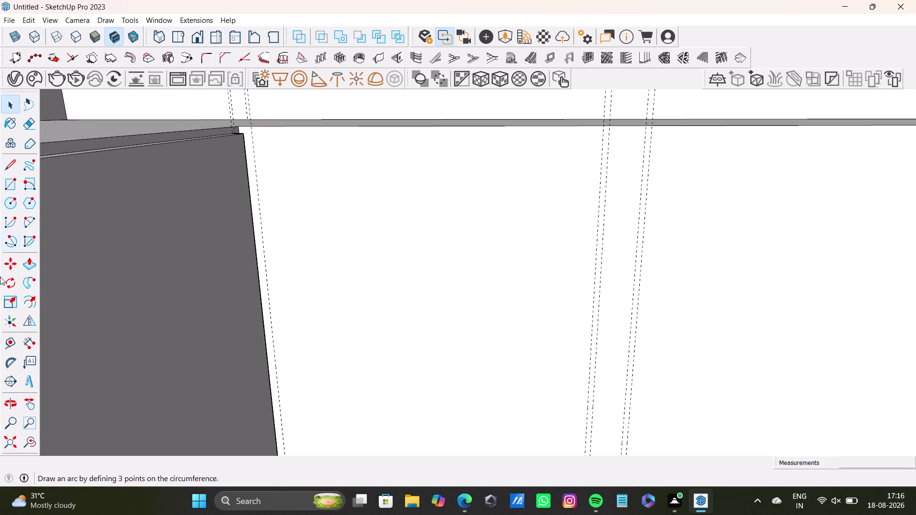
drag(13, 347, 14, 341)
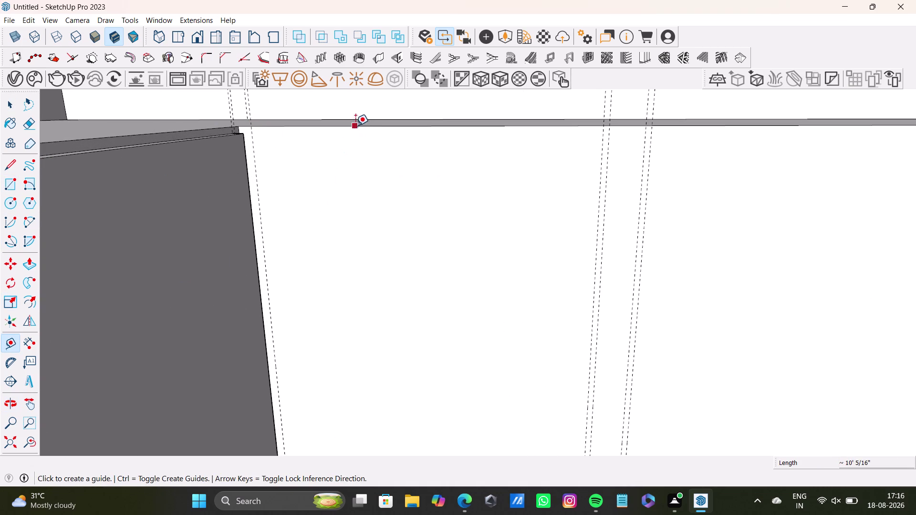
click(355, 126)
middle_drag(352, 134, 273, 175)
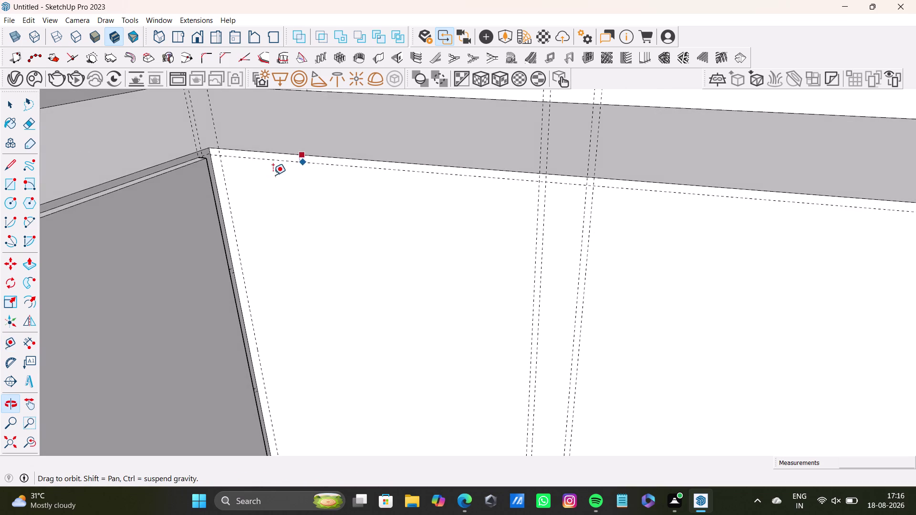
scroll(up, 3)
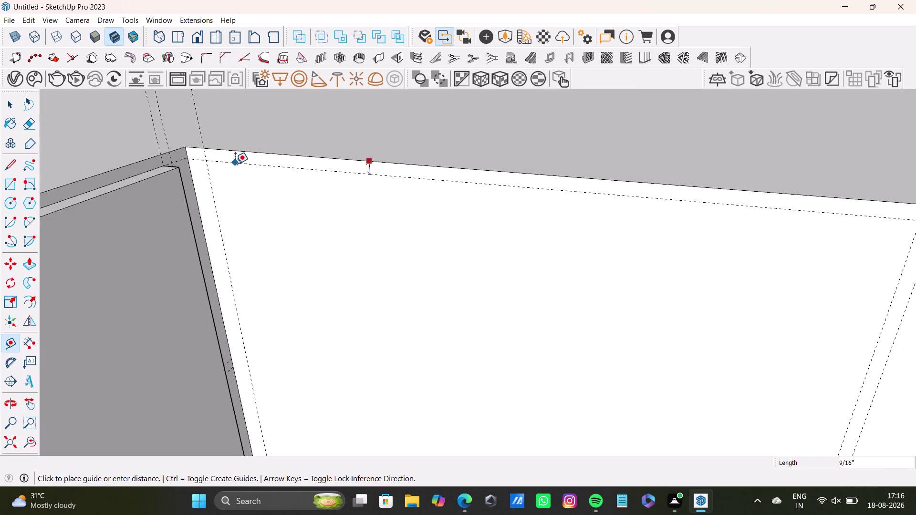
click(235, 161)
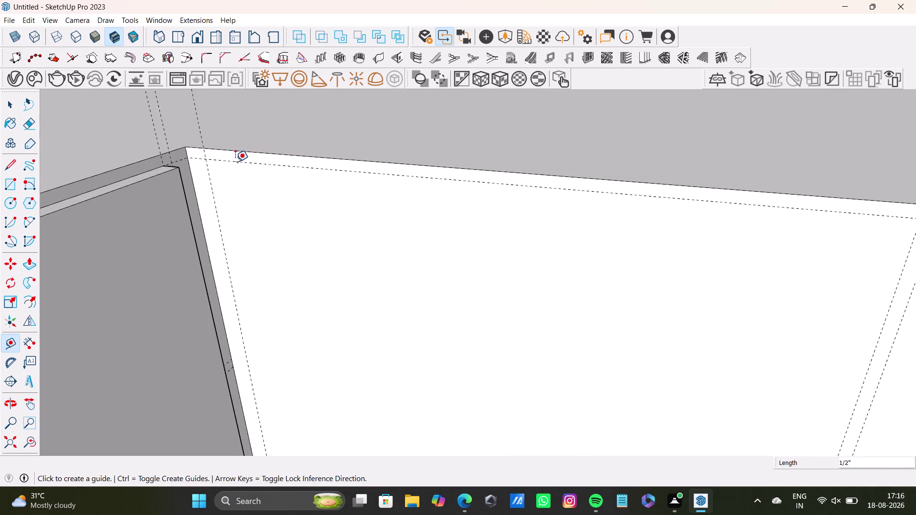
key(space)
Start a panel rectangle at the top-left corner, then cancel it.
middle_drag(253, 215, 358, 232)
scroll(down, 3)
middle_drag(358, 230, 299, 196)
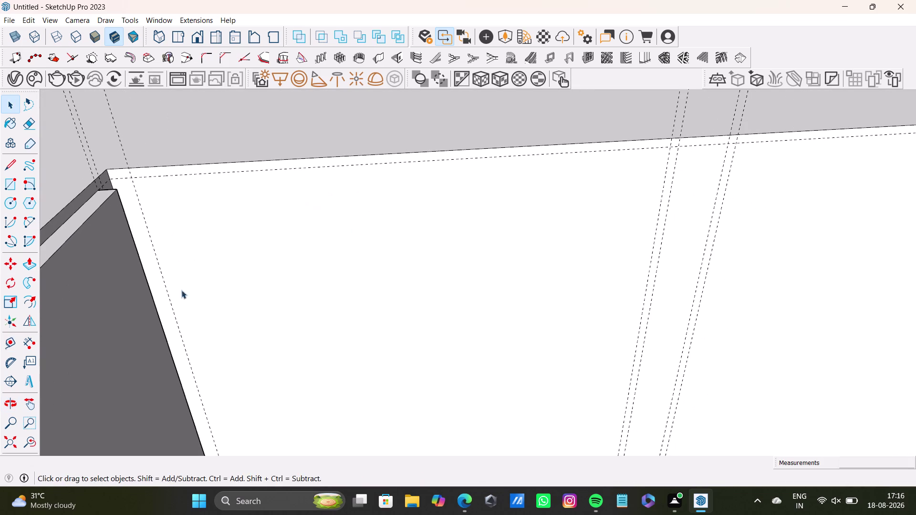
click(11, 182)
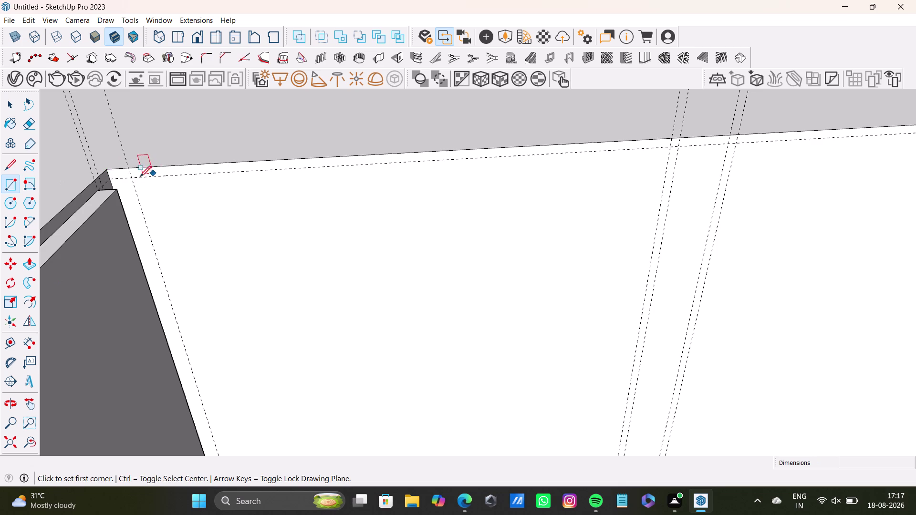
click(132, 179)
scroll(down, 3)
middle_drag(461, 353, 356, 176)
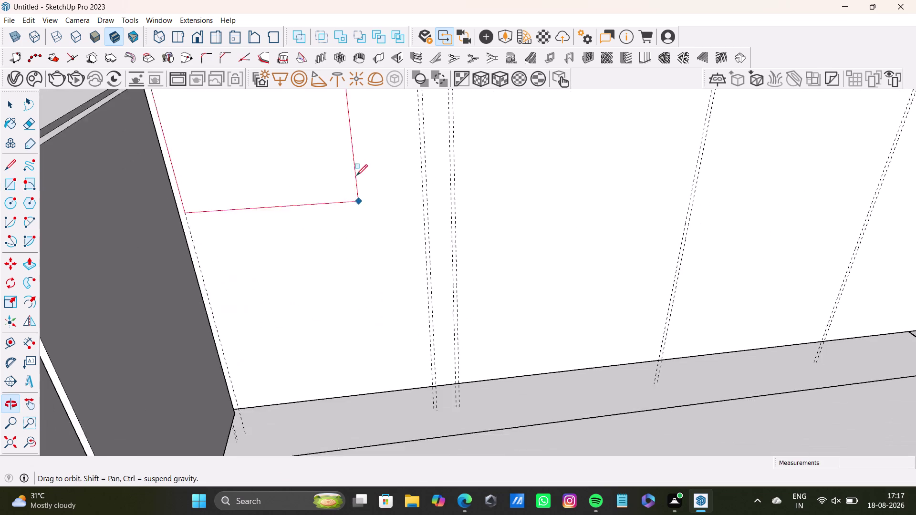
key(space)
key(space)
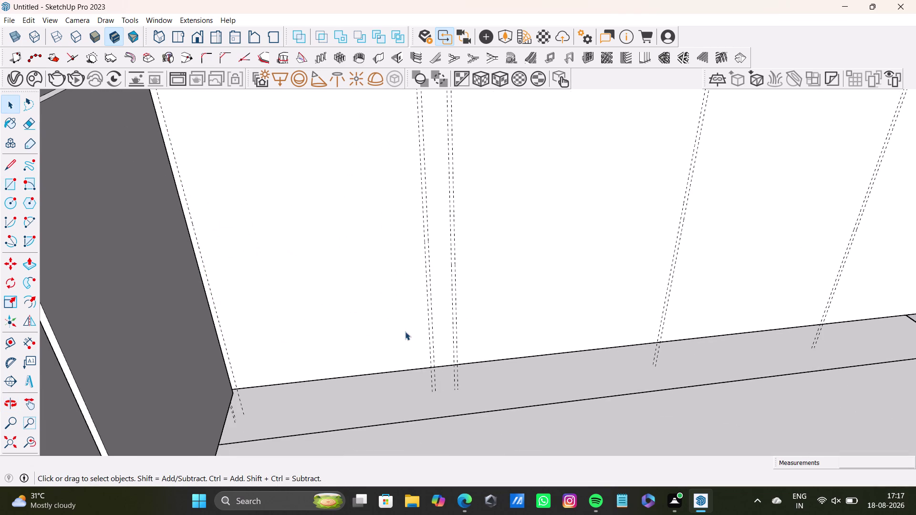
Add a horizontal guide just above the bench front's bottom edge.
click(9, 339)
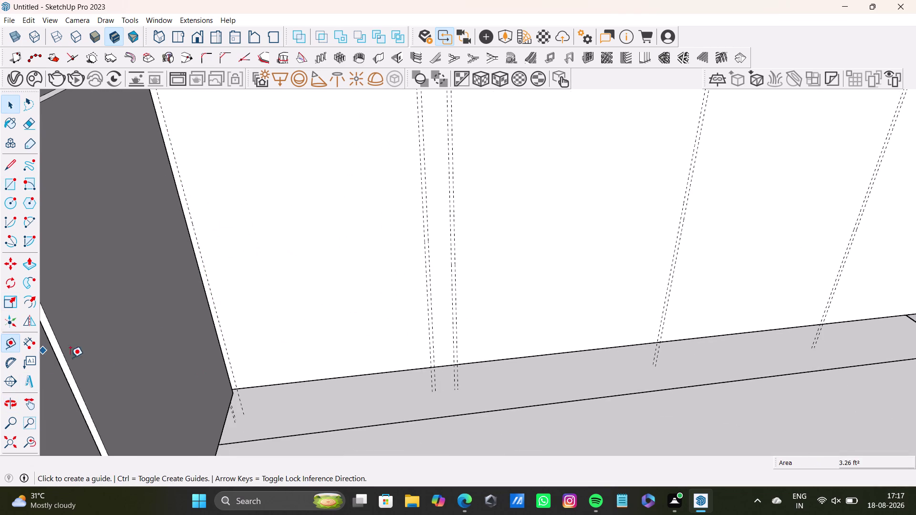
click(281, 385)
middle_drag(268, 375, 266, 375)
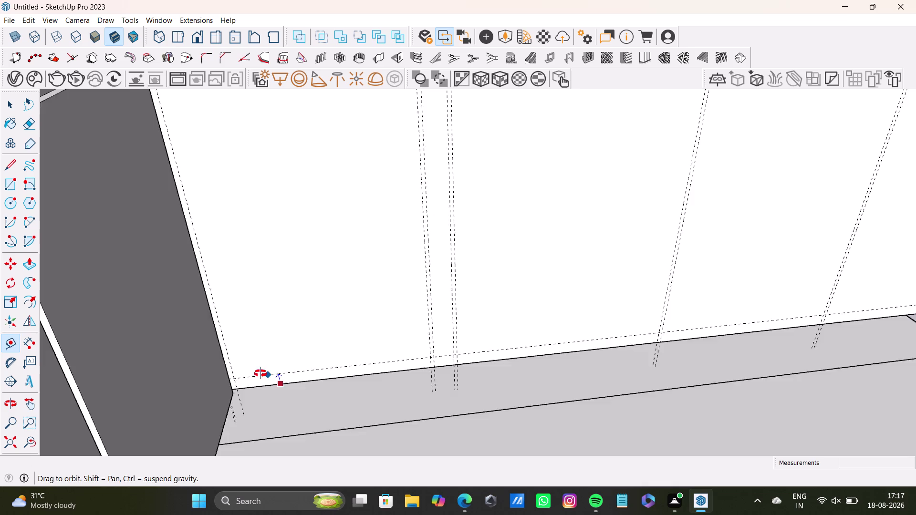
middle_drag(266, 375, 158, 292)
scroll(up, 3)
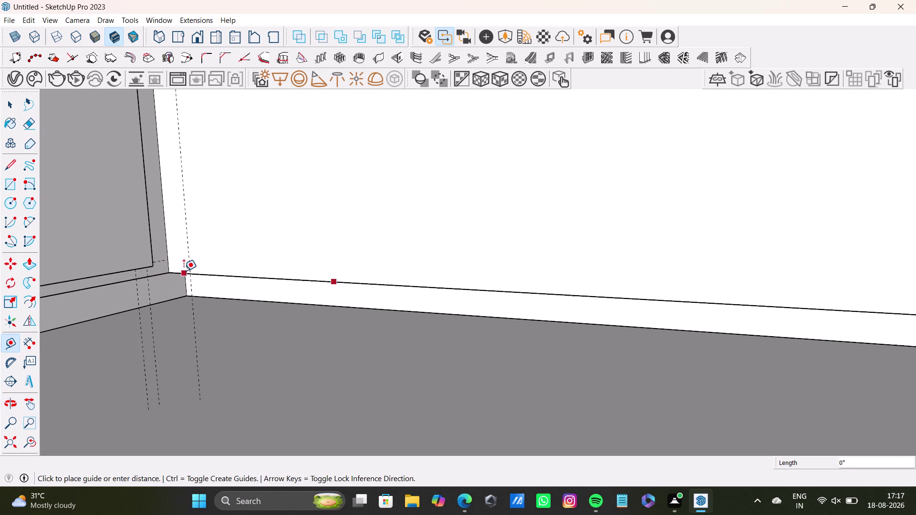
click(183, 260)
key(space)
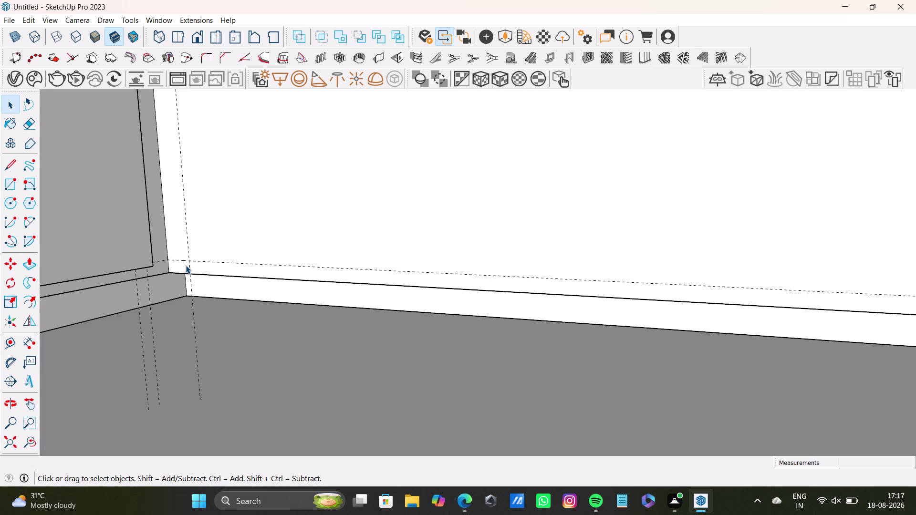
scroll(down, 3)
scroll(up, 3)
scroll(down, 3)
scroll(down, 3)
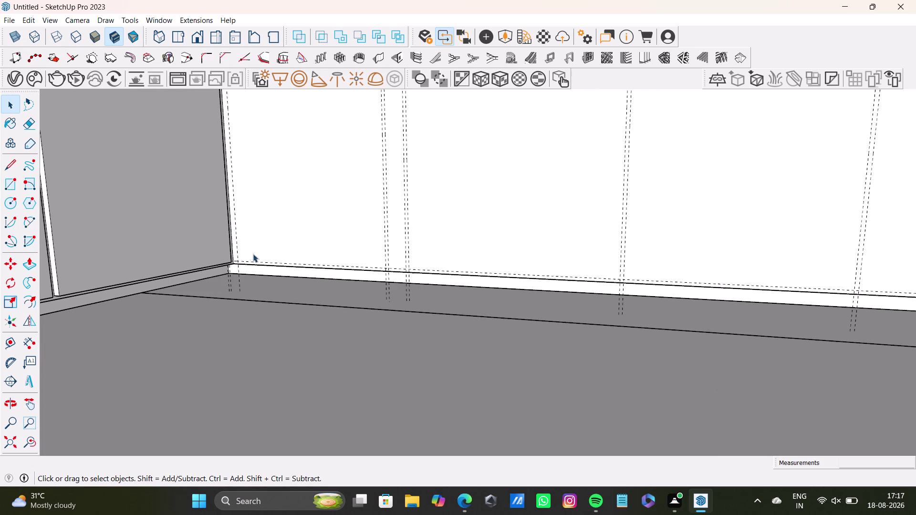
Draw rectangles in the first bay and the narrow bay of the bench front.
middle_drag(248, 251, 229, 380)
click(11, 179)
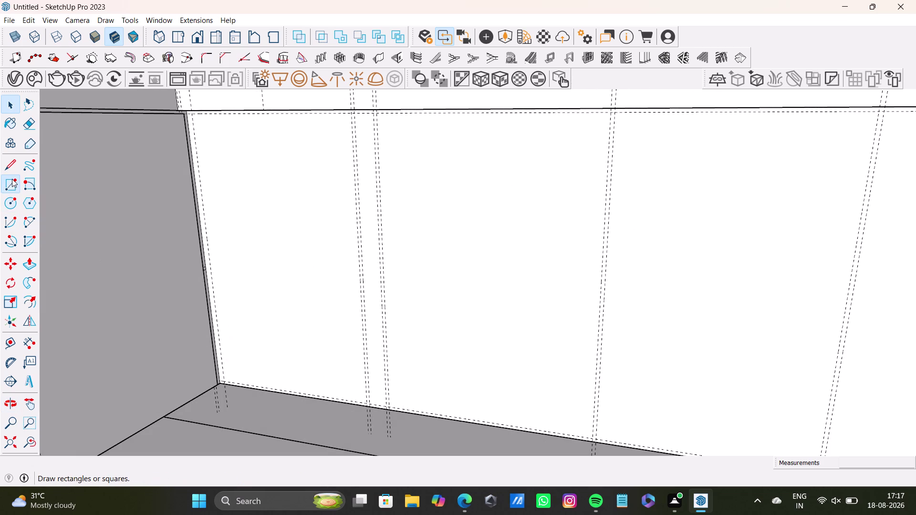
scroll(up, 3)
click(220, 133)
scroll(down, 3)
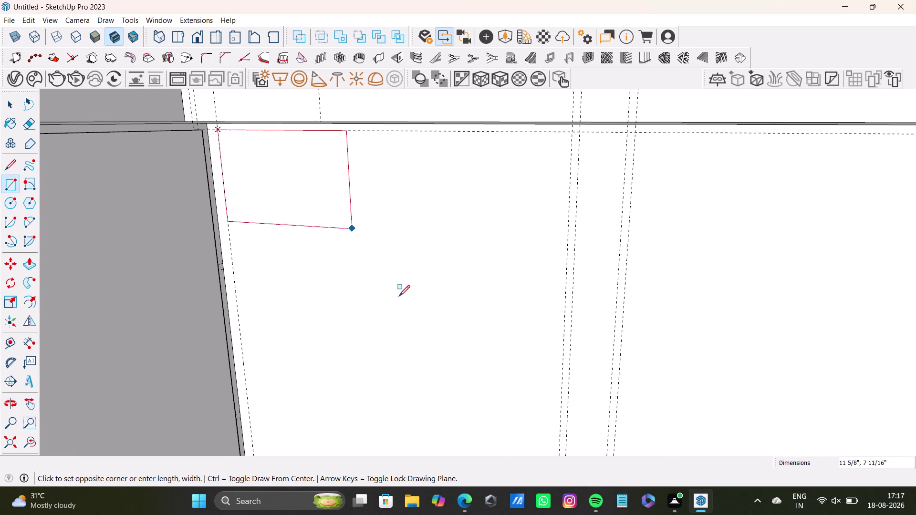
scroll(down, 3)
middle_drag(475, 344, 439, 199)
scroll(up, 3)
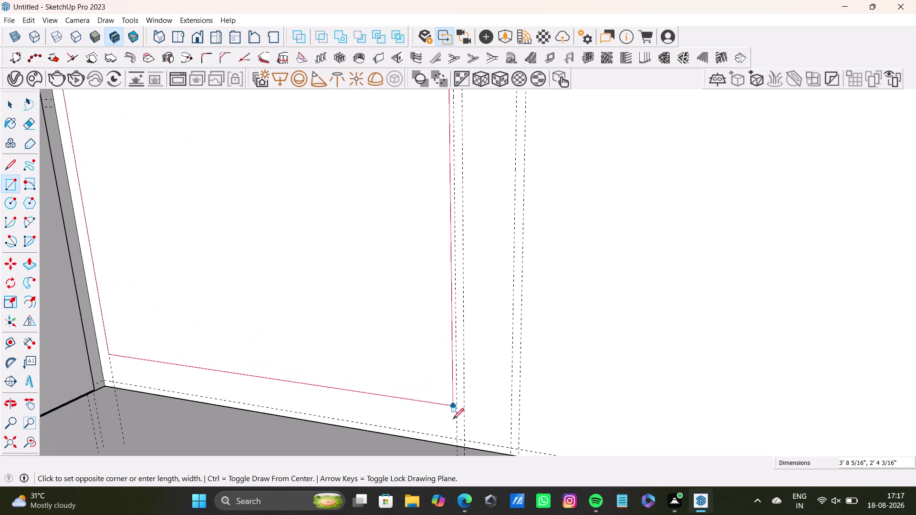
click(456, 439)
scroll(down, 3)
key(space)
scroll(down, 3)
middle_drag(333, 292, 323, 358)
click(8, 185)
scroll(up, 3)
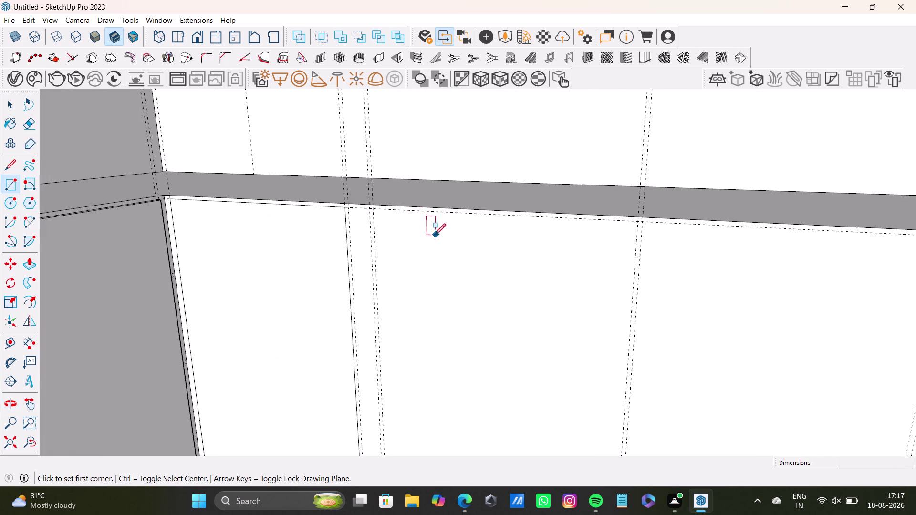
scroll(up, 3)
click(341, 205)
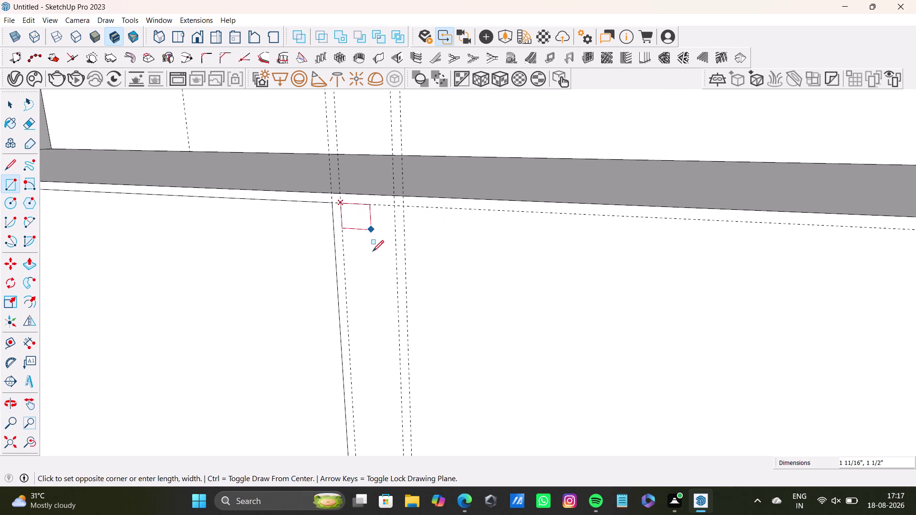
scroll(down, 3)
middle_drag(383, 296, 358, 145)
scroll(up, 3)
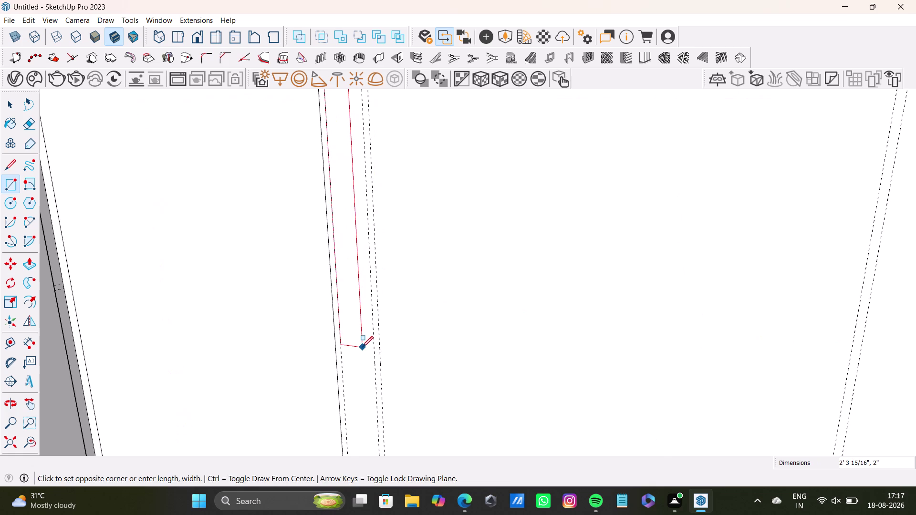
middle_drag(361, 357, 363, 209)
scroll(up, 3)
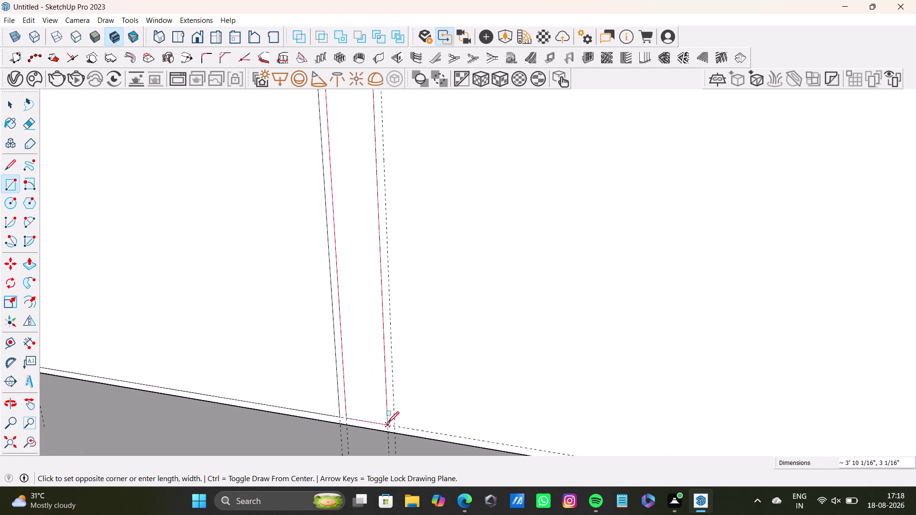
click(389, 424)
key(space)
scroll(down, 3)
Trace corner-to-corner panel rectangles in the next two bays along the guides.
middle_drag(318, 217, 313, 395)
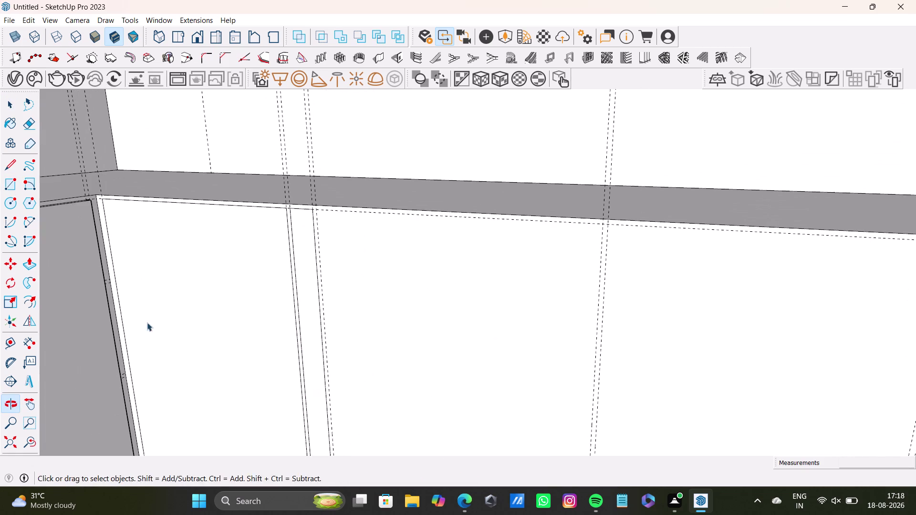
click(8, 181)
scroll(up, 3)
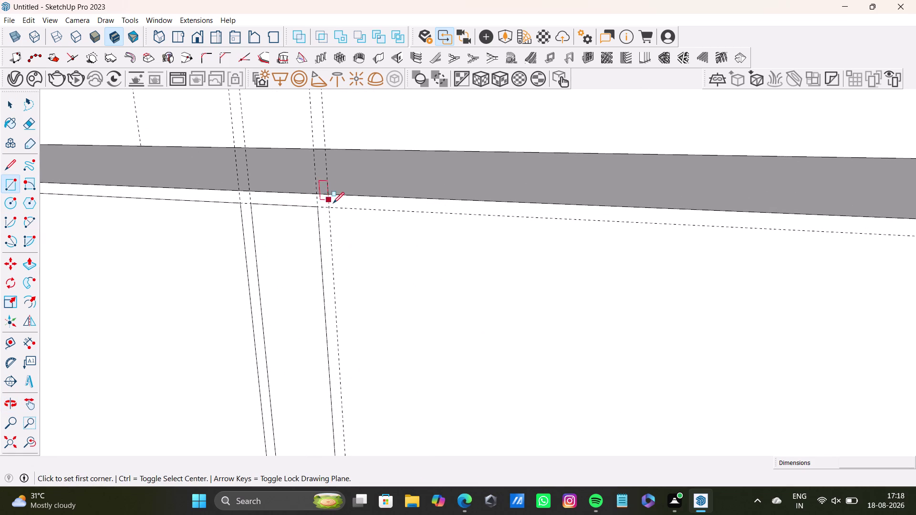
click(333, 208)
scroll(down, 3)
middle_drag(711, 382, 425, 138)
scroll(down, 3)
middle_drag(521, 265, 489, 128)
scroll(up, 3)
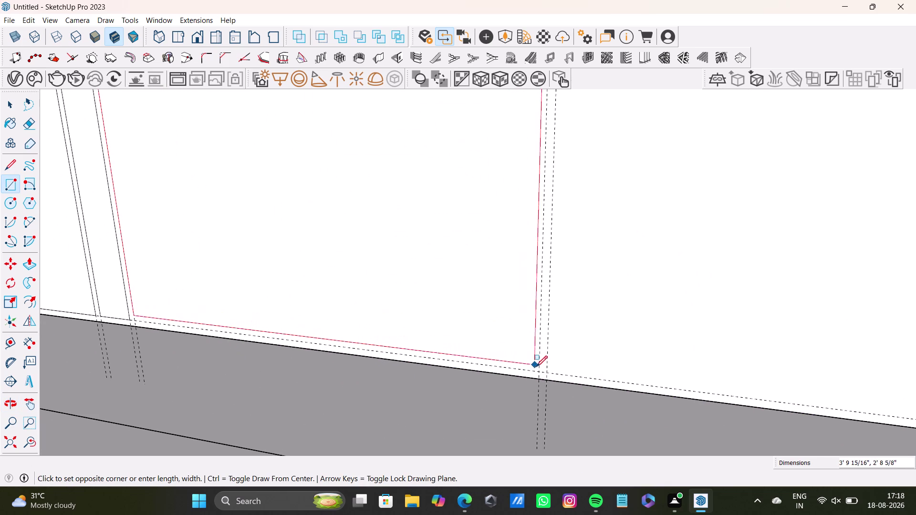
click(538, 369)
key(space)
scroll(down, 3)
middle_drag(329, 196, 304, 374)
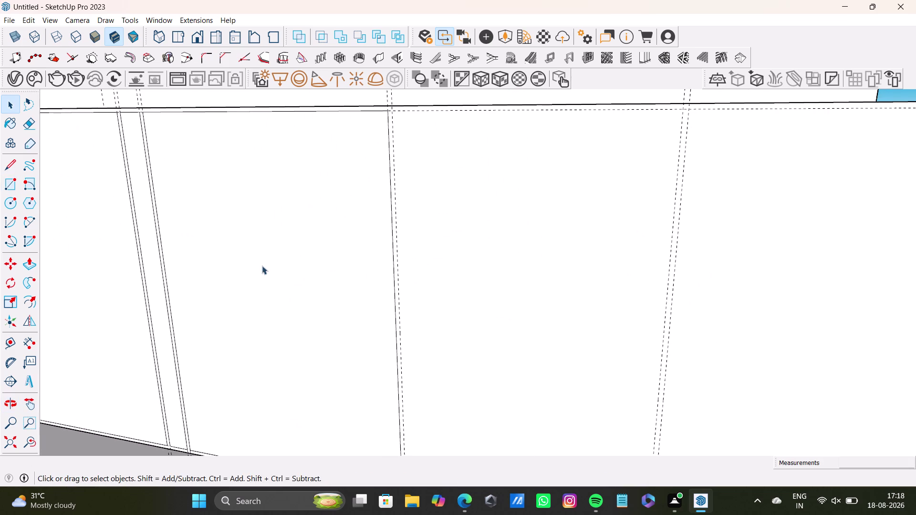
click(7, 185)
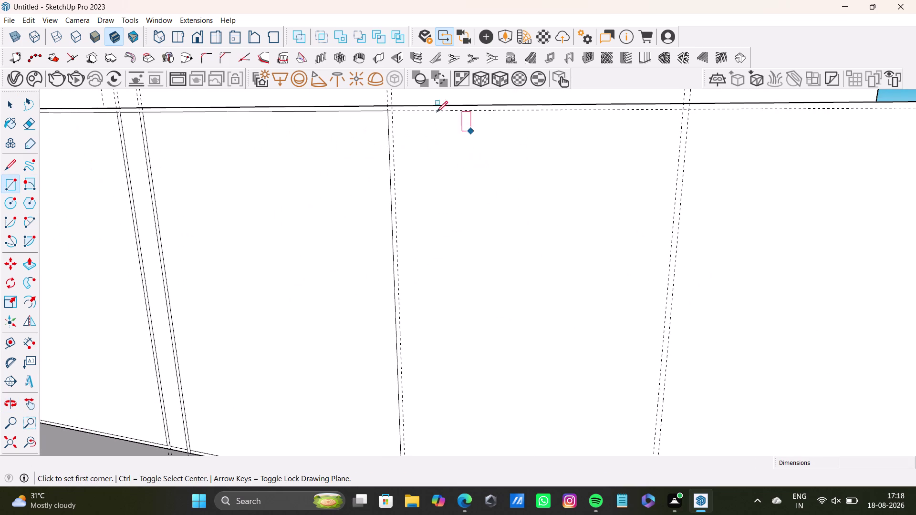
scroll(up, 3)
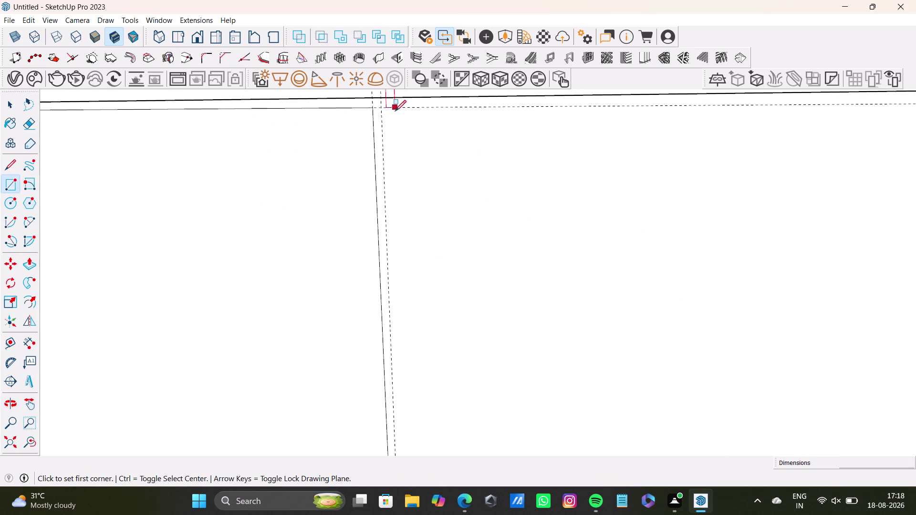
scroll(up, 3)
drag(375, 106, 381, 107)
scroll(down, 3)
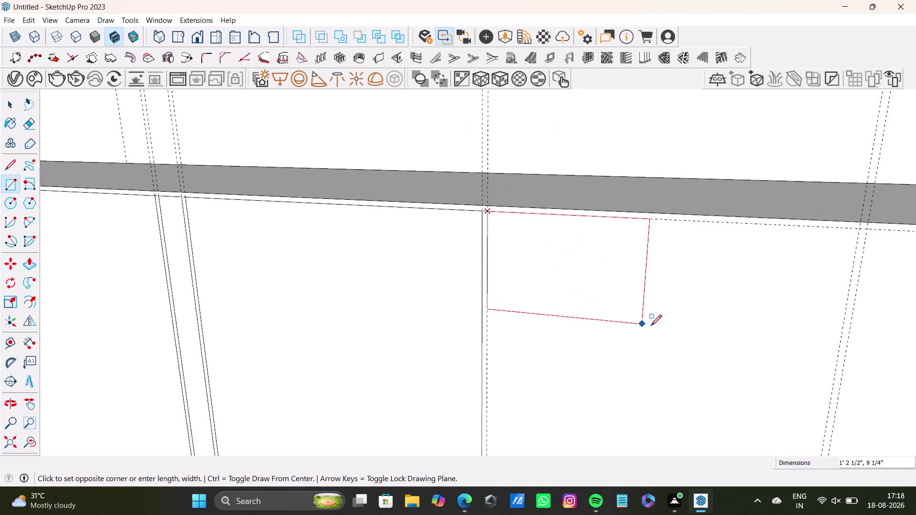
middle_drag(651, 326, 460, 124)
scroll(down, 3)
middle_drag(536, 246, 501, 132)
scroll(up, 3)
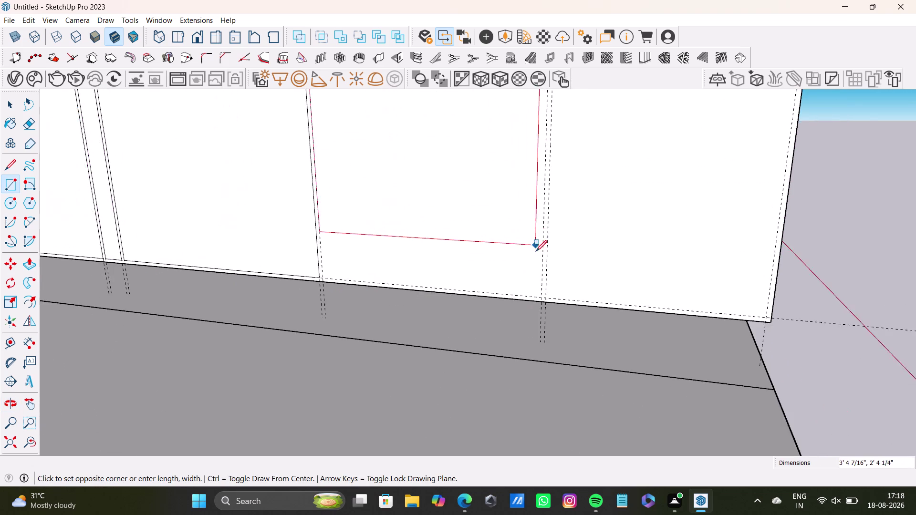
scroll(up, 3)
click(543, 307)
key(space)
scroll(down, 3)
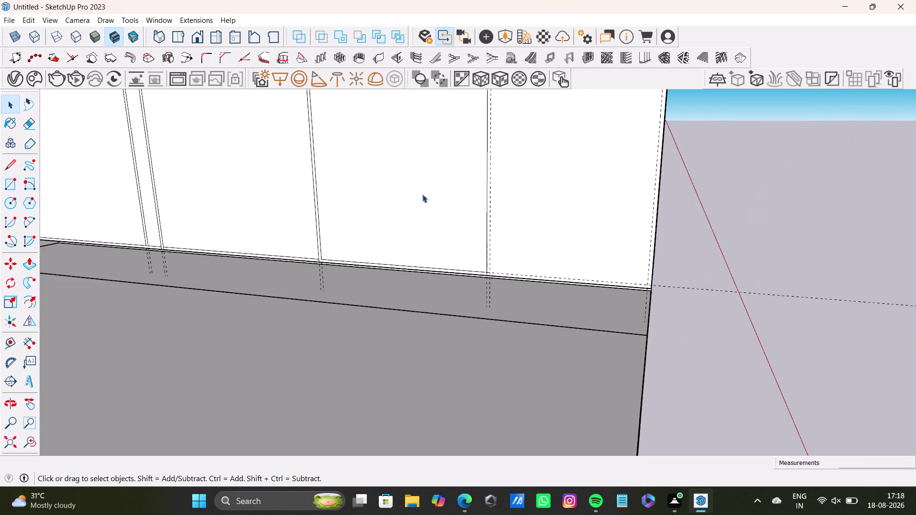
Draw the last bay's panel rectangle, then orbit to view the whole bench front.
middle_drag(426, 193, 431, 354)
click(8, 191)
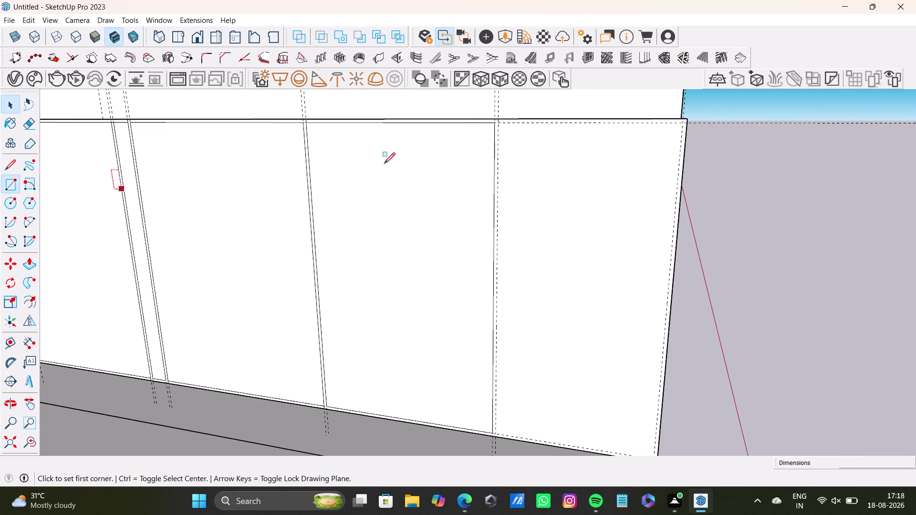
scroll(up, 3)
middle_drag(517, 138, 461, 262)
scroll(up, 3)
drag(428, 223, 433, 224)
scroll(down, 3)
middle_drag(729, 340, 617, 159)
scroll(down, 3)
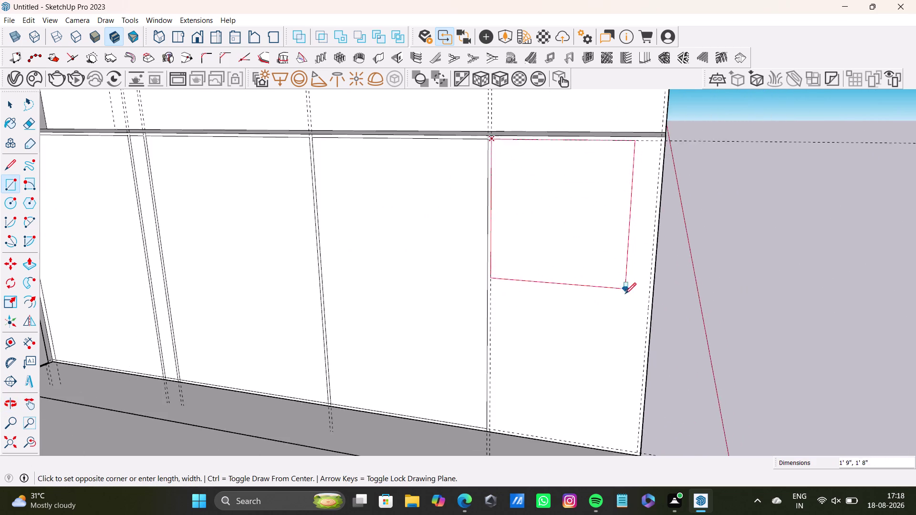
scroll(down, 3)
middle_drag(628, 298, 611, 211)
scroll(up, 3)
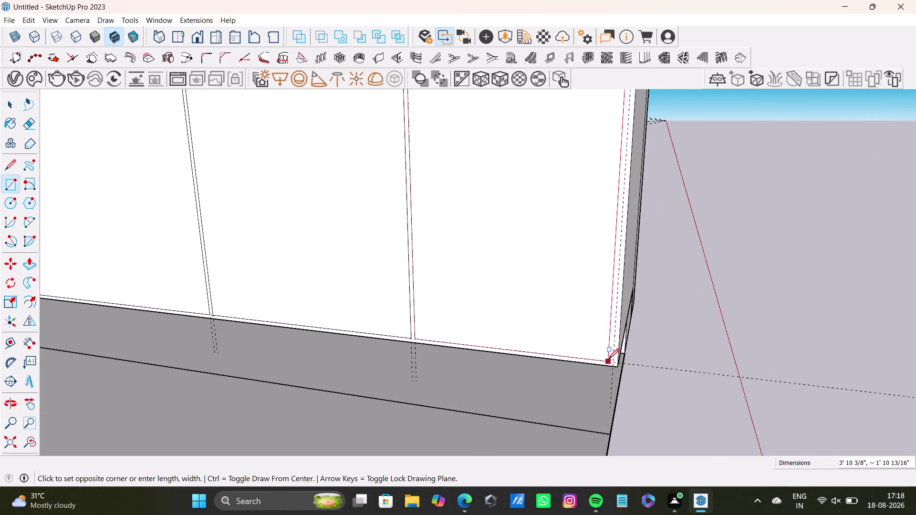
click(613, 360)
key(space)
scroll(down, 3)
middle_drag(426, 254, 494, 283)
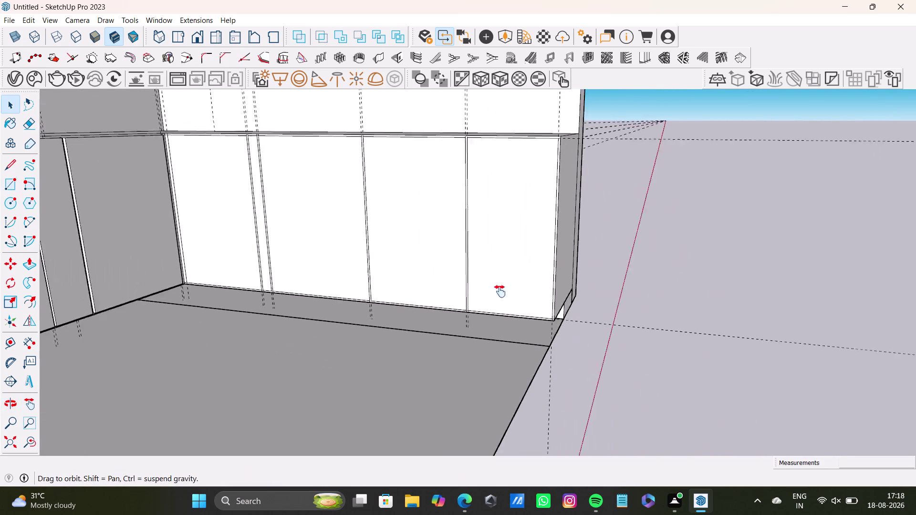
middle_drag(494, 284, 517, 324)
scroll(up, 3)
Push/Pull the first bench-front panel outward so it stands proud.
middle_drag(254, 227, 253, 320)
key(space)
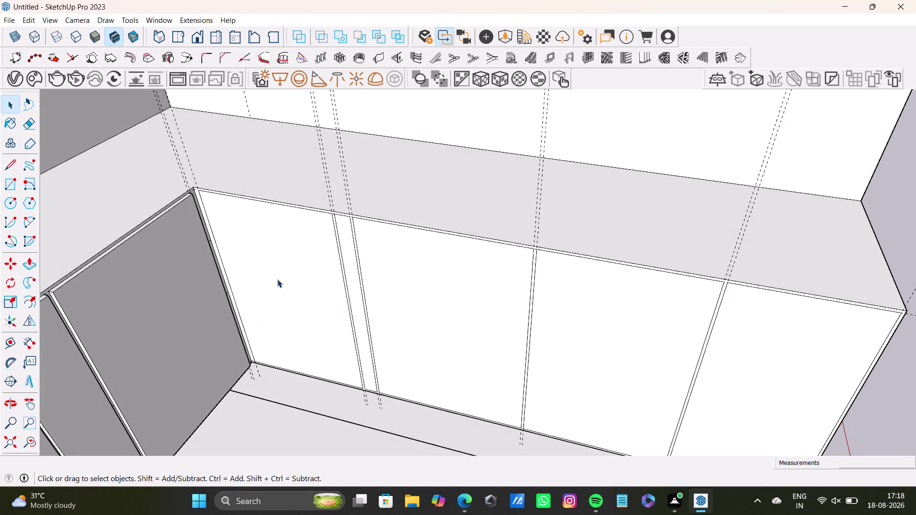
click(283, 270)
key(p)
click(283, 270)
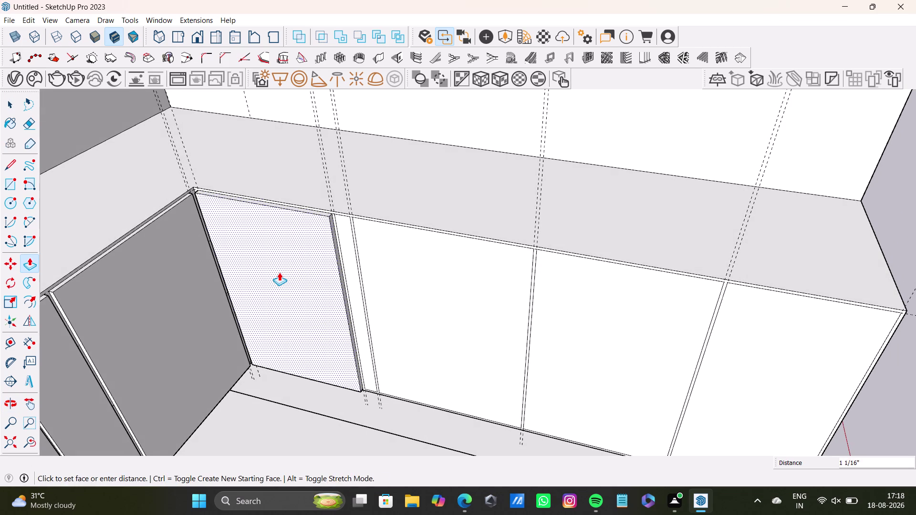
key(space)
click(344, 236)
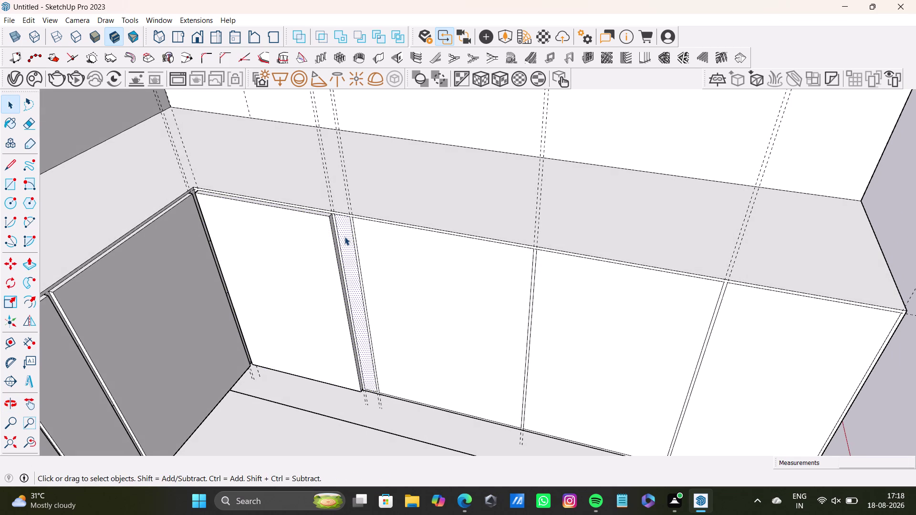
key(p)
drag(345, 237, 319, 221)
key(space)
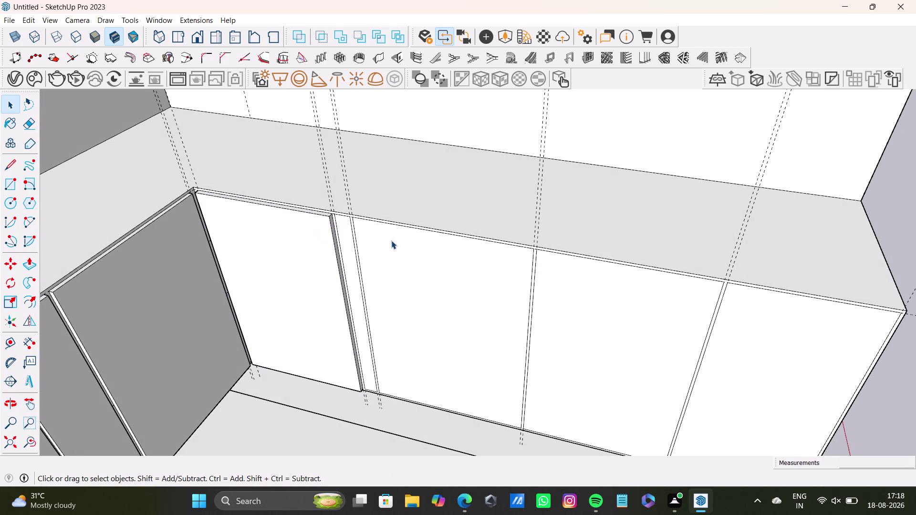
click(341, 239)
key(p)
drag(341, 239, 323, 231)
key(space)
click(417, 239)
key(p)
drag(417, 239, 353, 217)
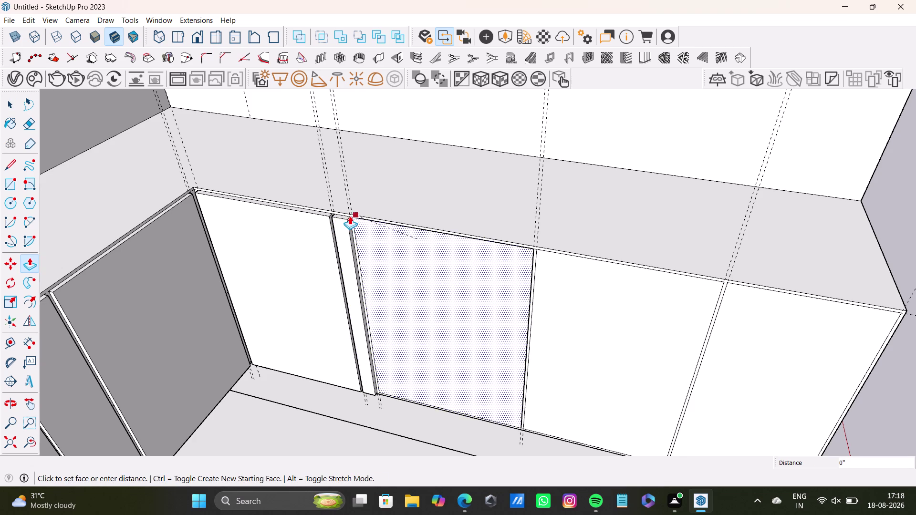
Push the second wide panel outward as a door front.
drag(353, 218, 348, 216)
key(space)
click(407, 244)
key(p)
drag(407, 243, 391, 245)
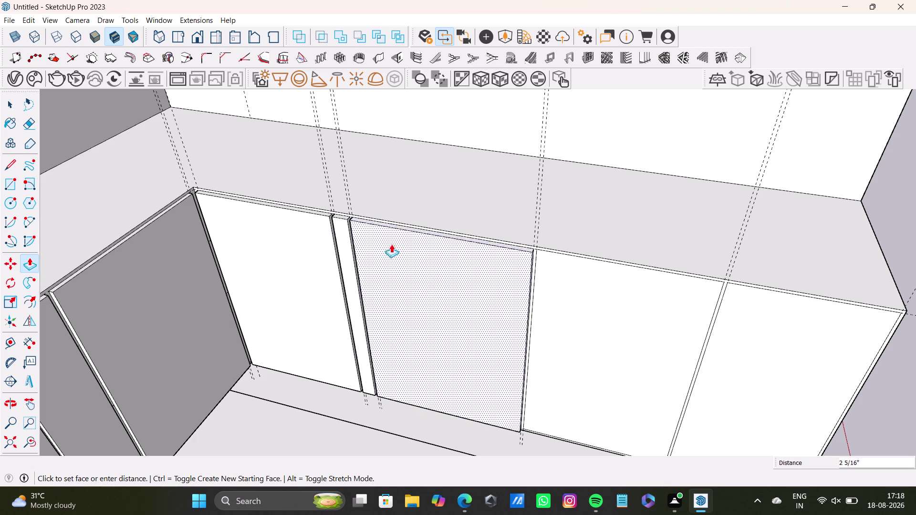
drag(391, 244, 338, 218)
key(space)
click(583, 287)
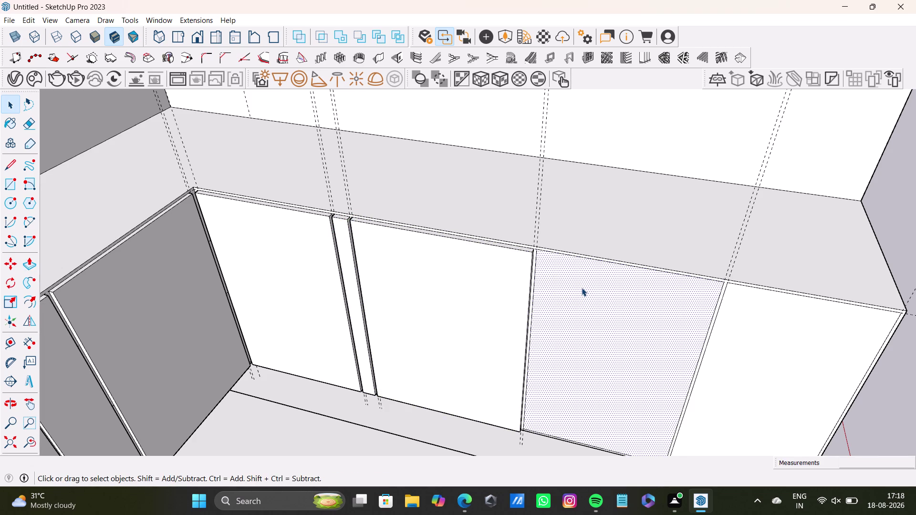
Pull the third panel outward to match the other door fronts.
key(p)
drag(571, 288, 492, 265)
key(space)
click(784, 321)
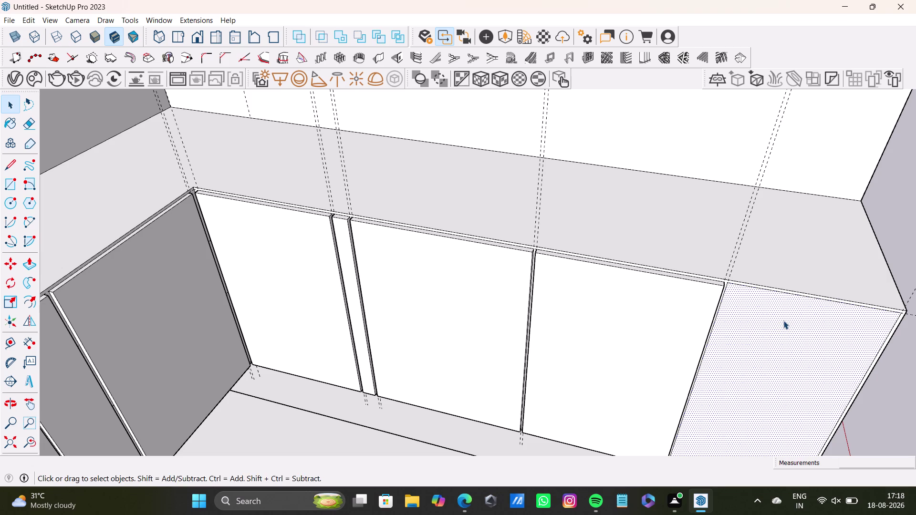
key(p)
key(p)
key(p)
drag(784, 320, 679, 302)
drag(752, 315, 677, 298)
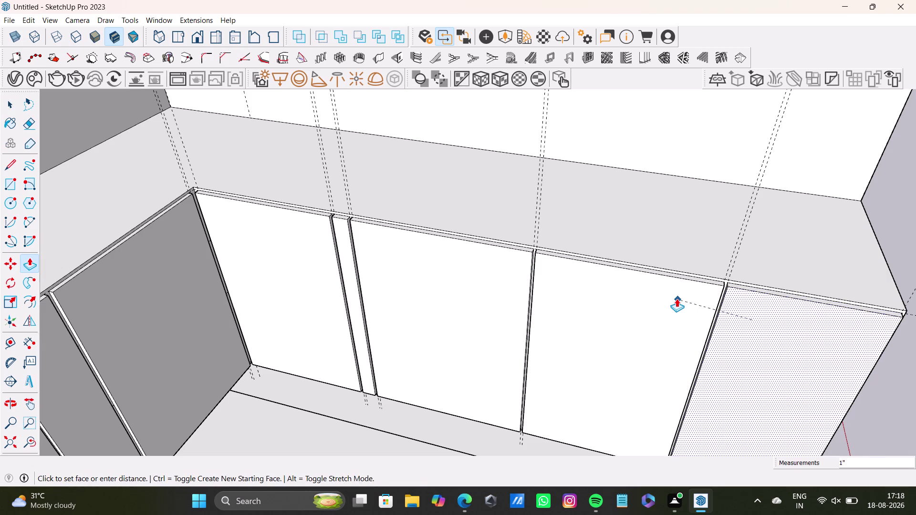
drag(677, 299, 676, 298)
scroll(down, 3)
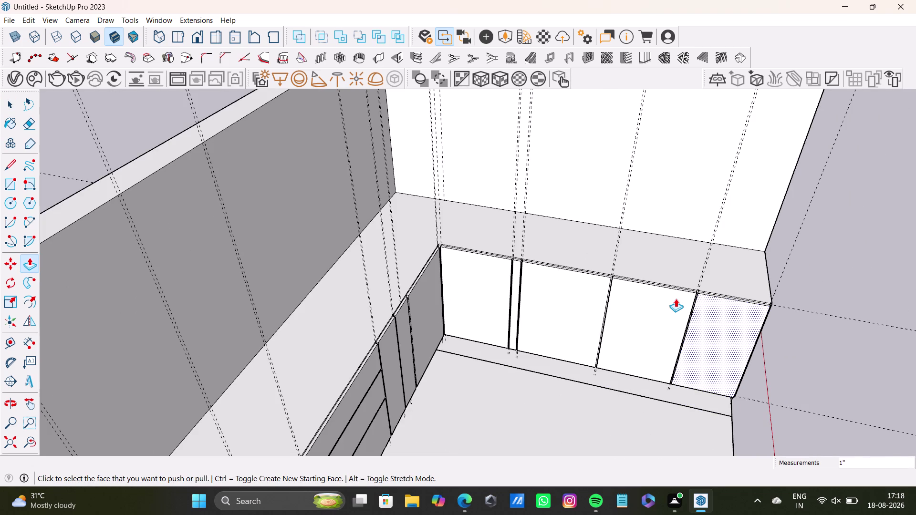